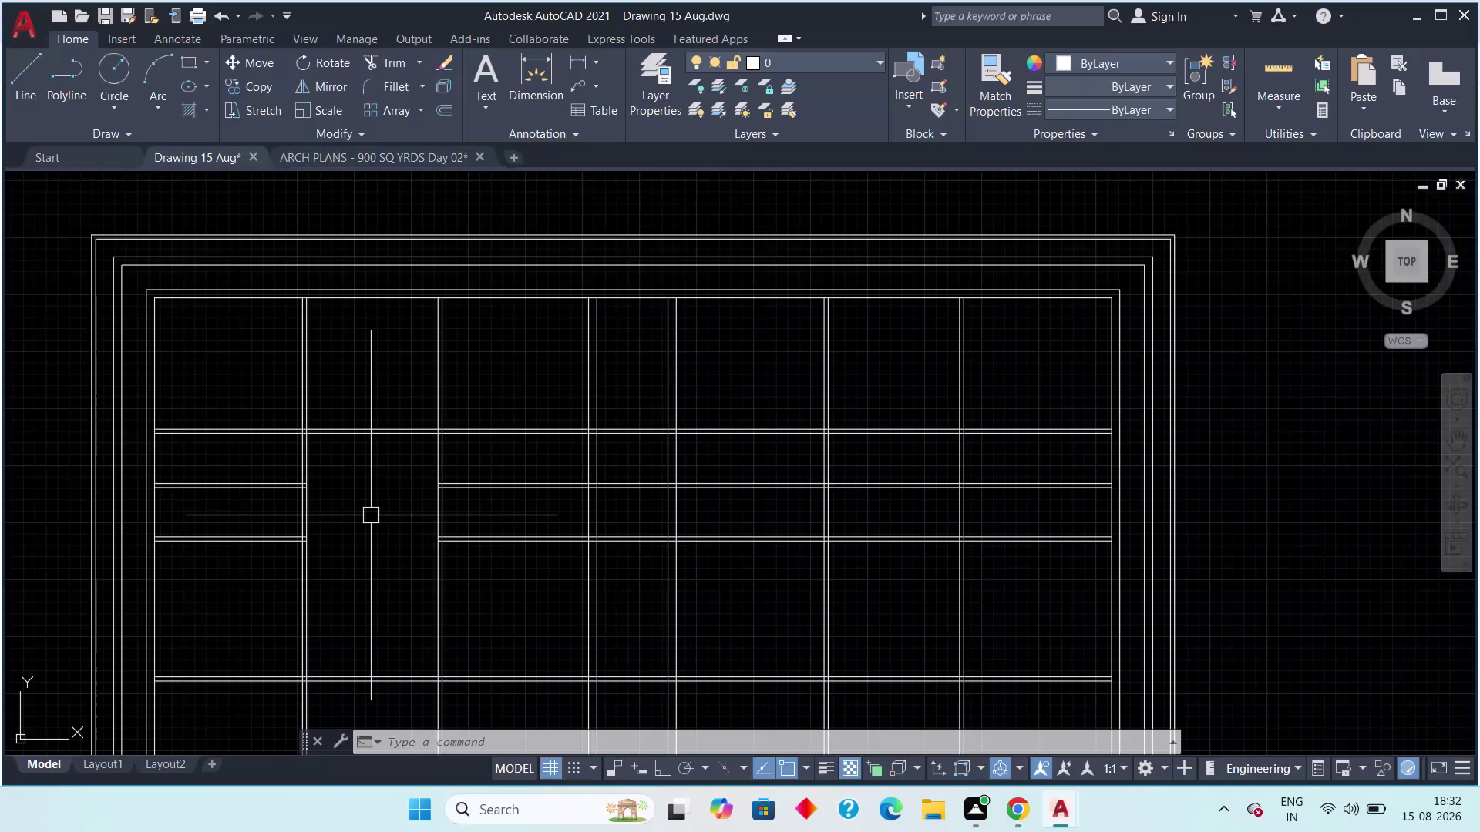
Pan around the grid plan to review the left rooms and upper walls.
middle_click(435, 434)
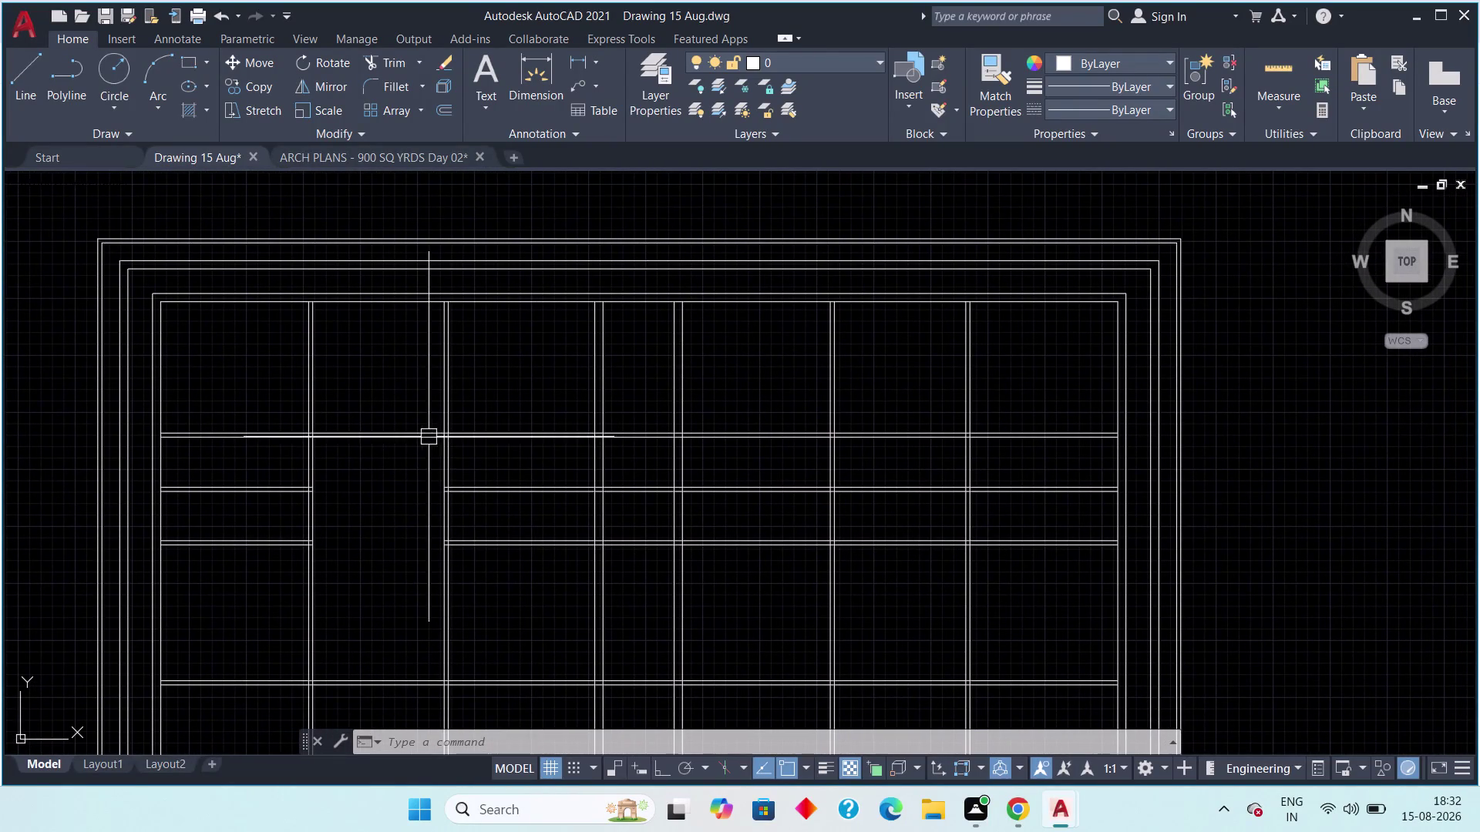
middle_drag(390, 455, 352, 465)
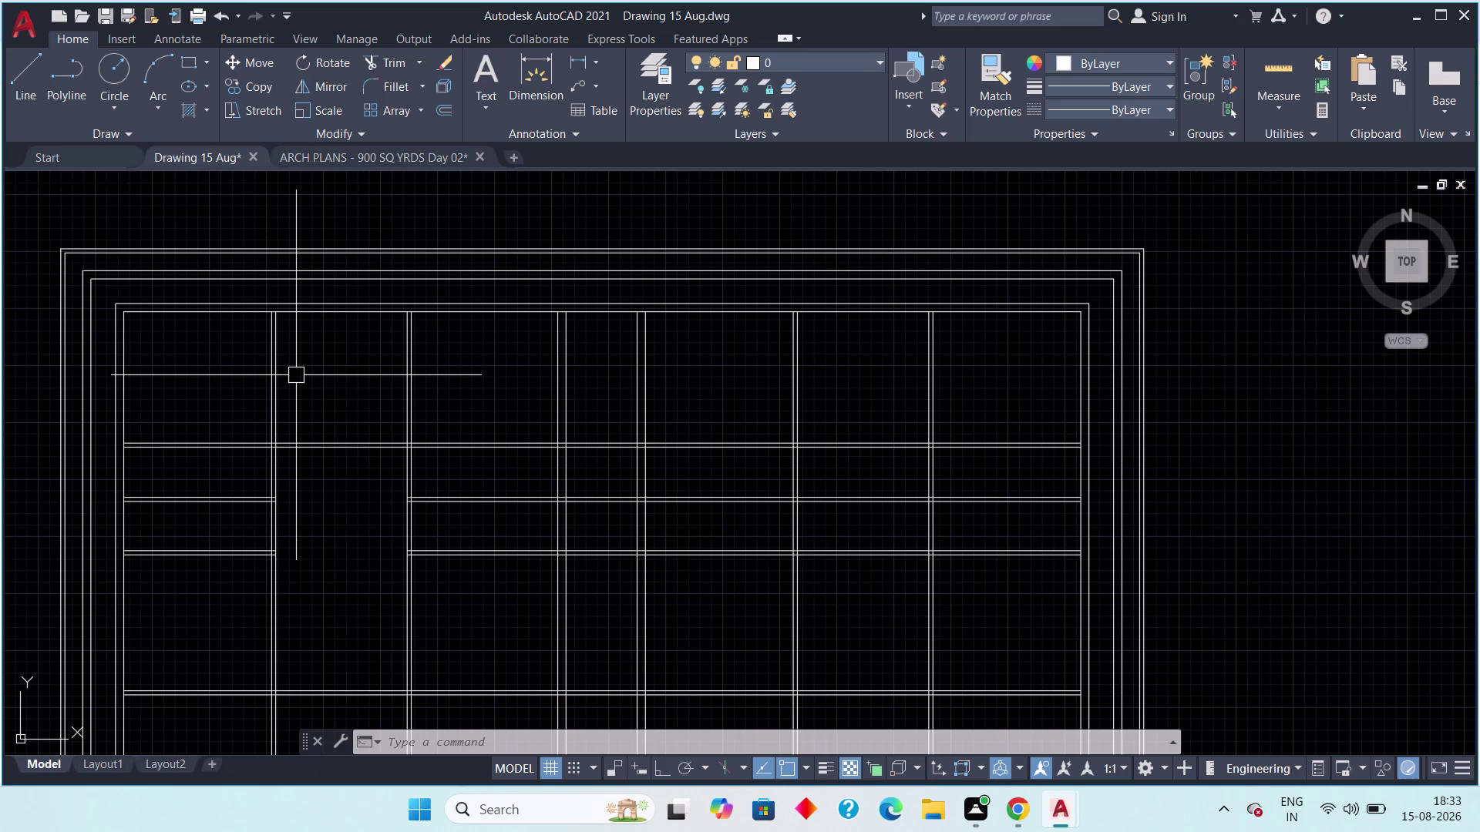
middle_drag(323, 409, 262, 427)
middle_drag(290, 445, 242, 430)
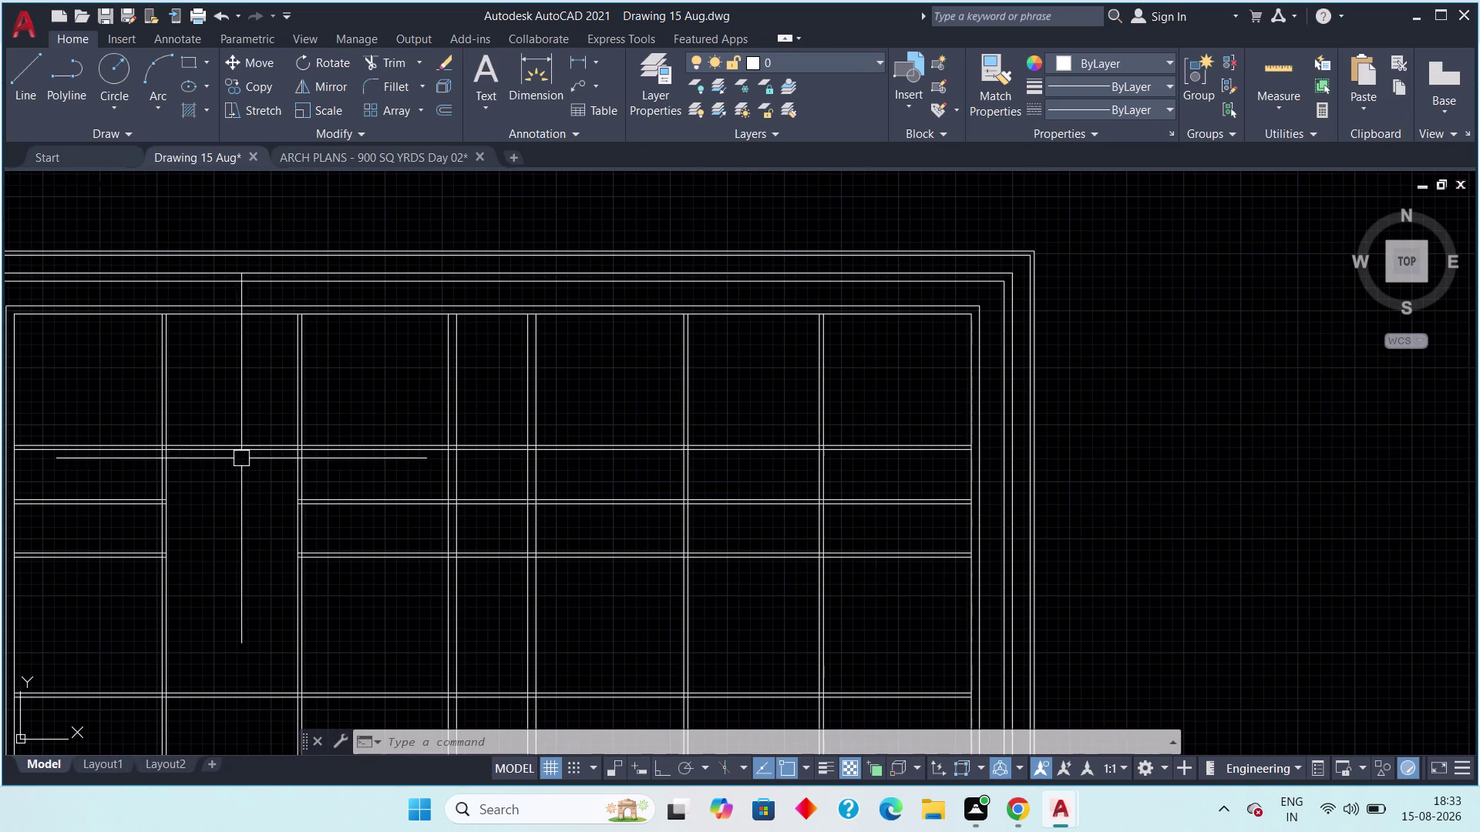
middle_drag(233, 458, 192, 501)
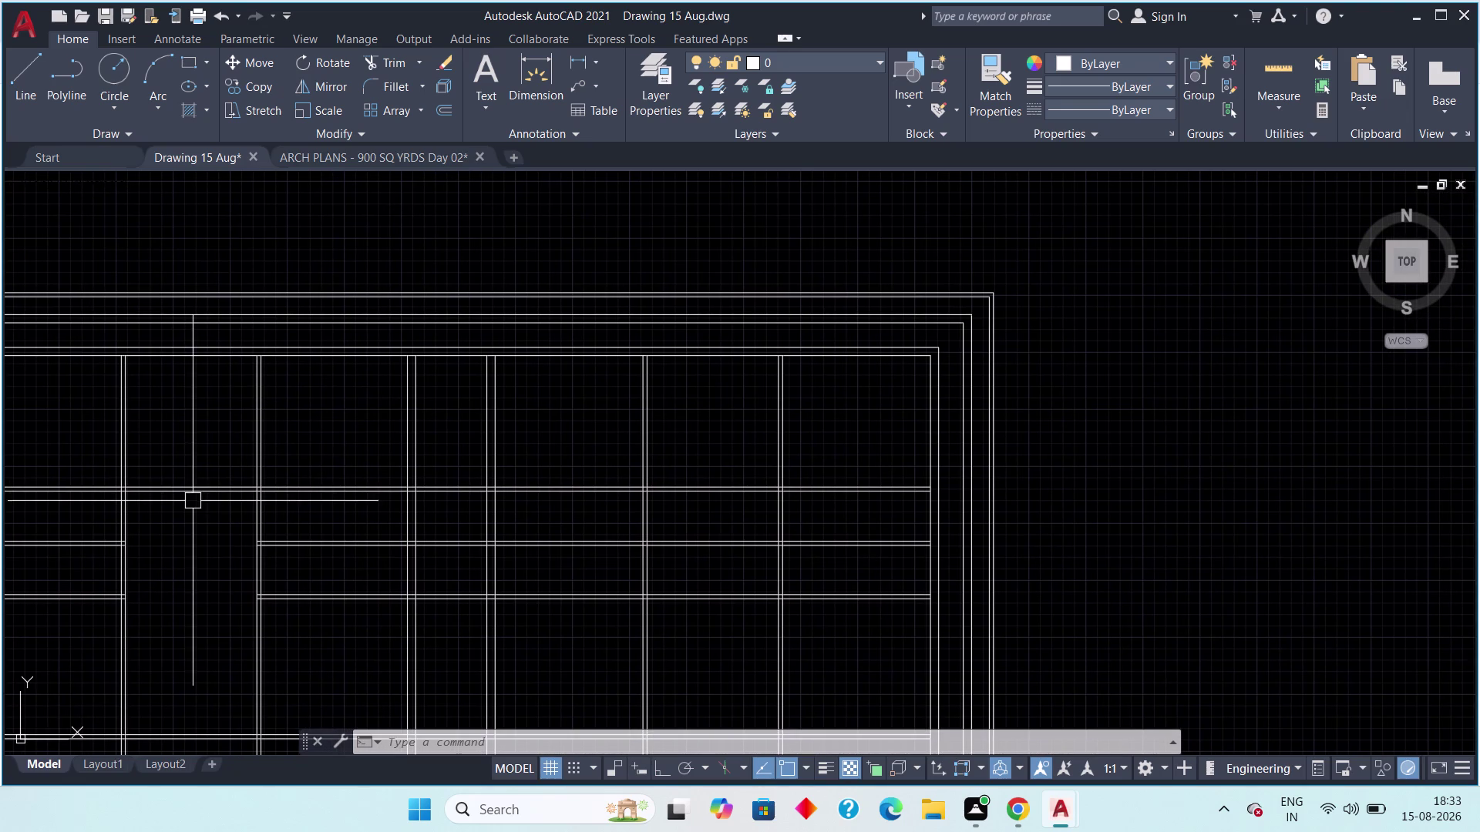
middle_drag(210, 500, 219, 519)
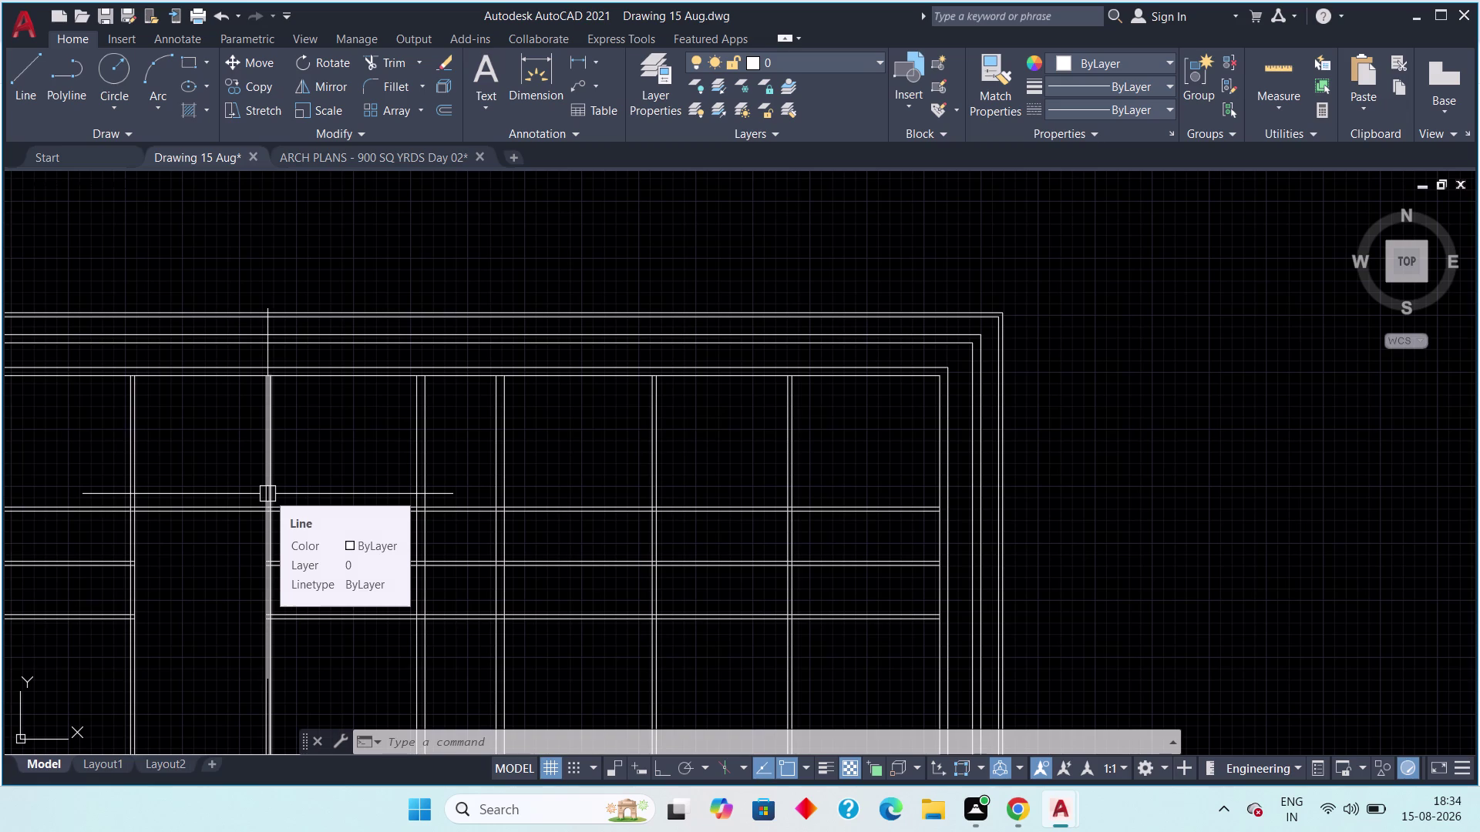
middle_drag(256, 440, 209, 439)
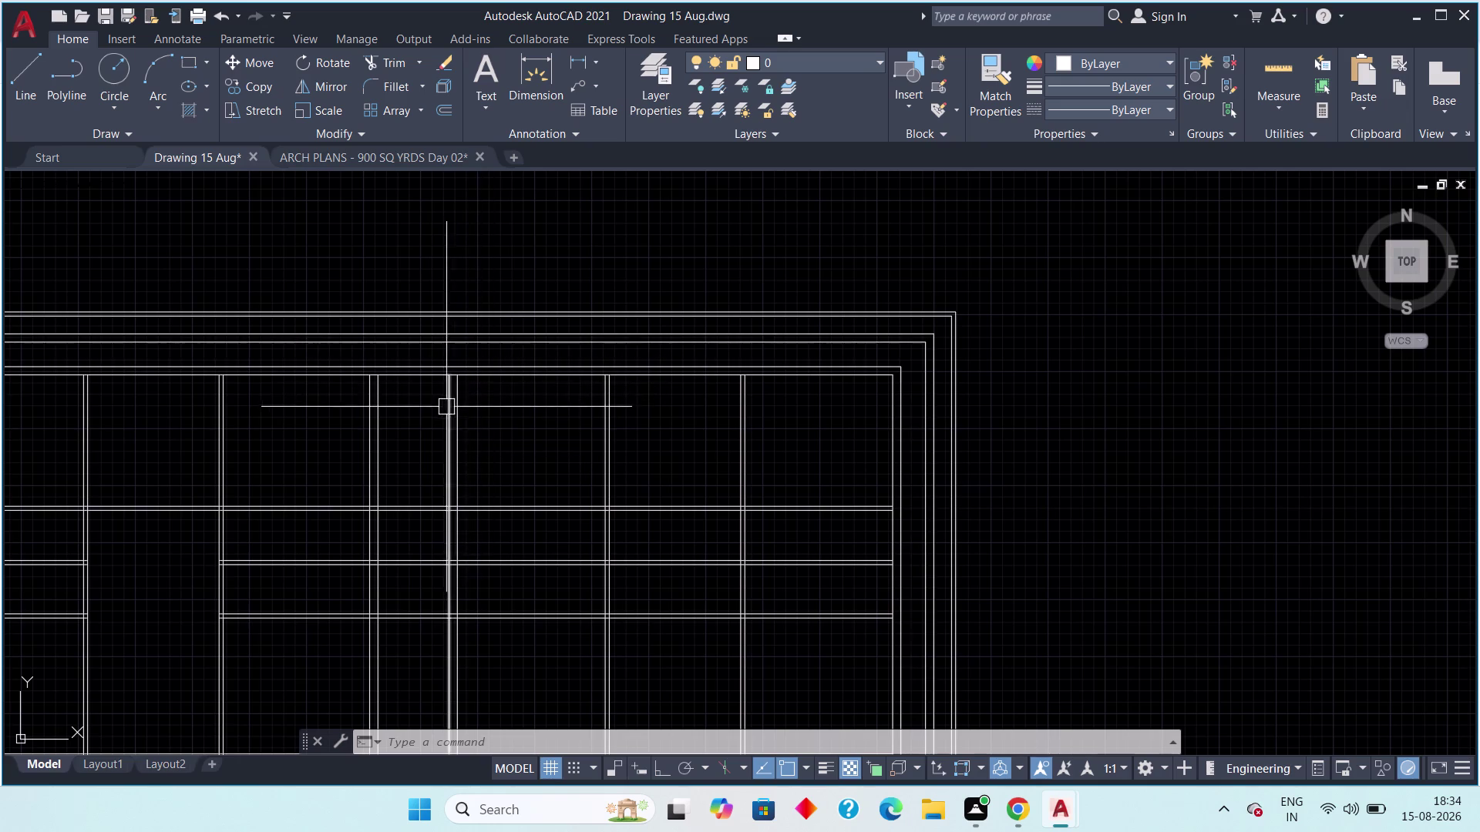
middle_drag(428, 415, 586, 439)
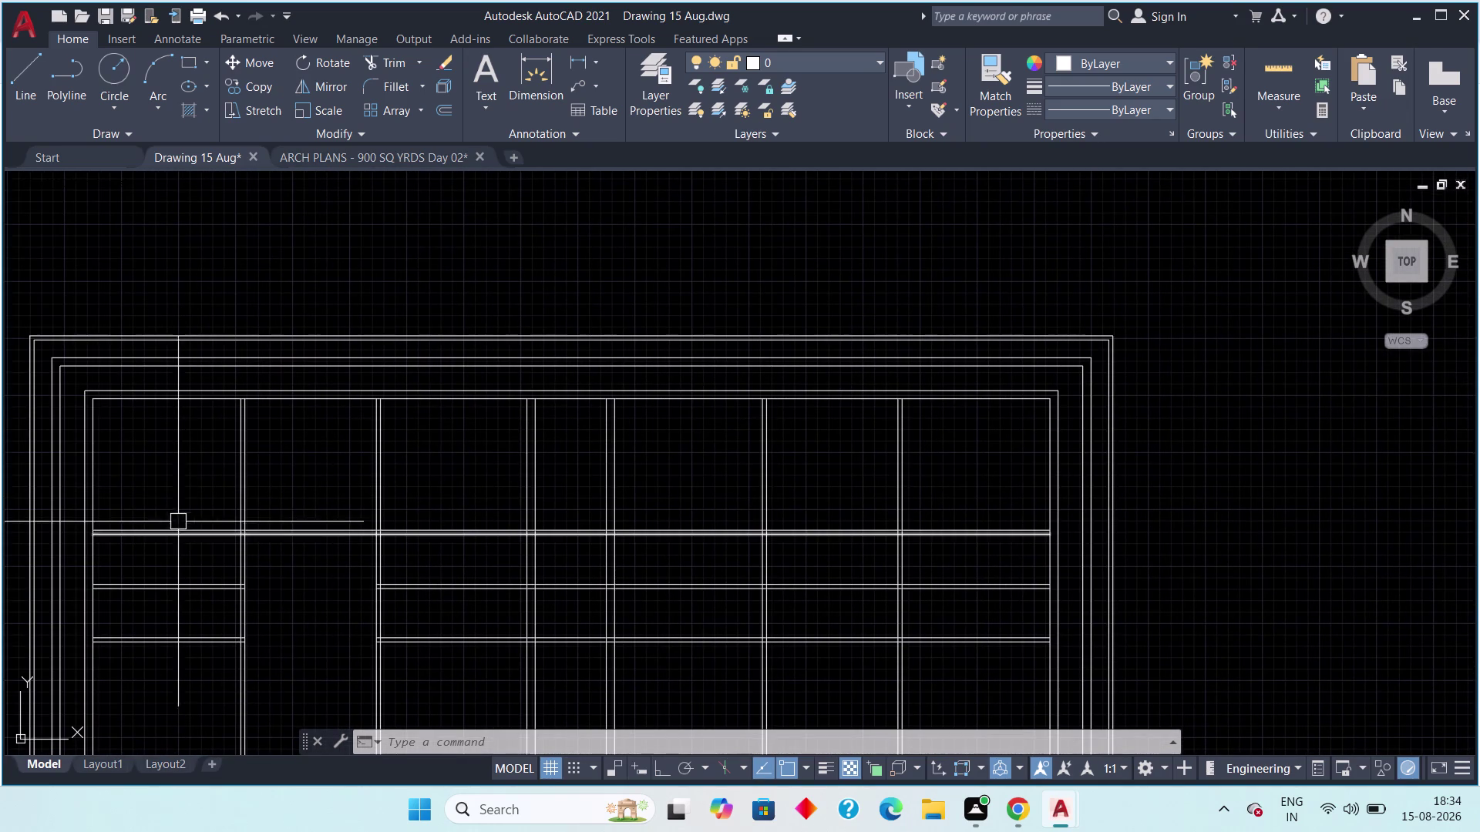
middle_click(189, 516)
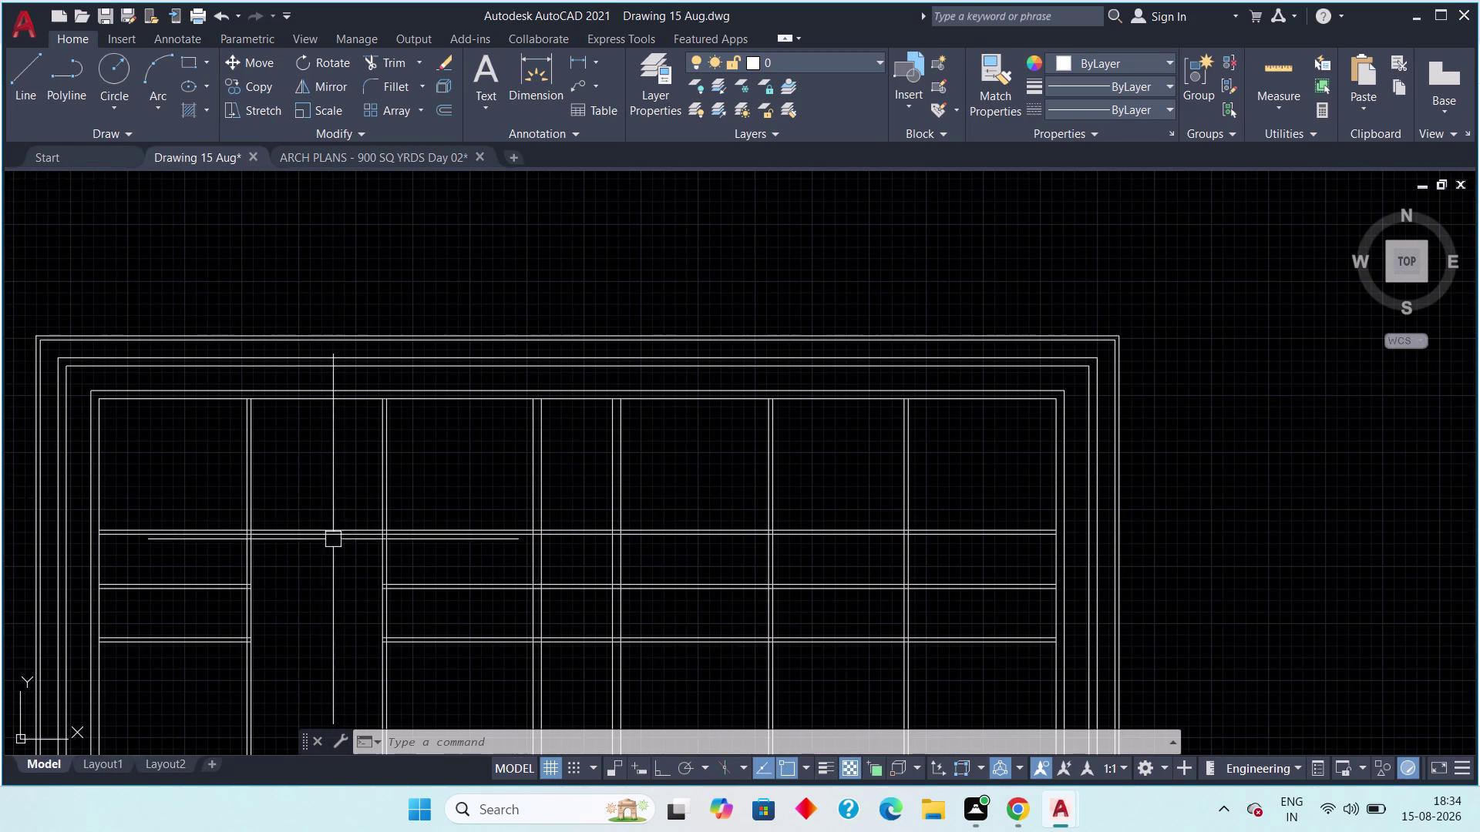
middle_drag(337, 504, 332, 449)
middle_drag(315, 549, 314, 547)
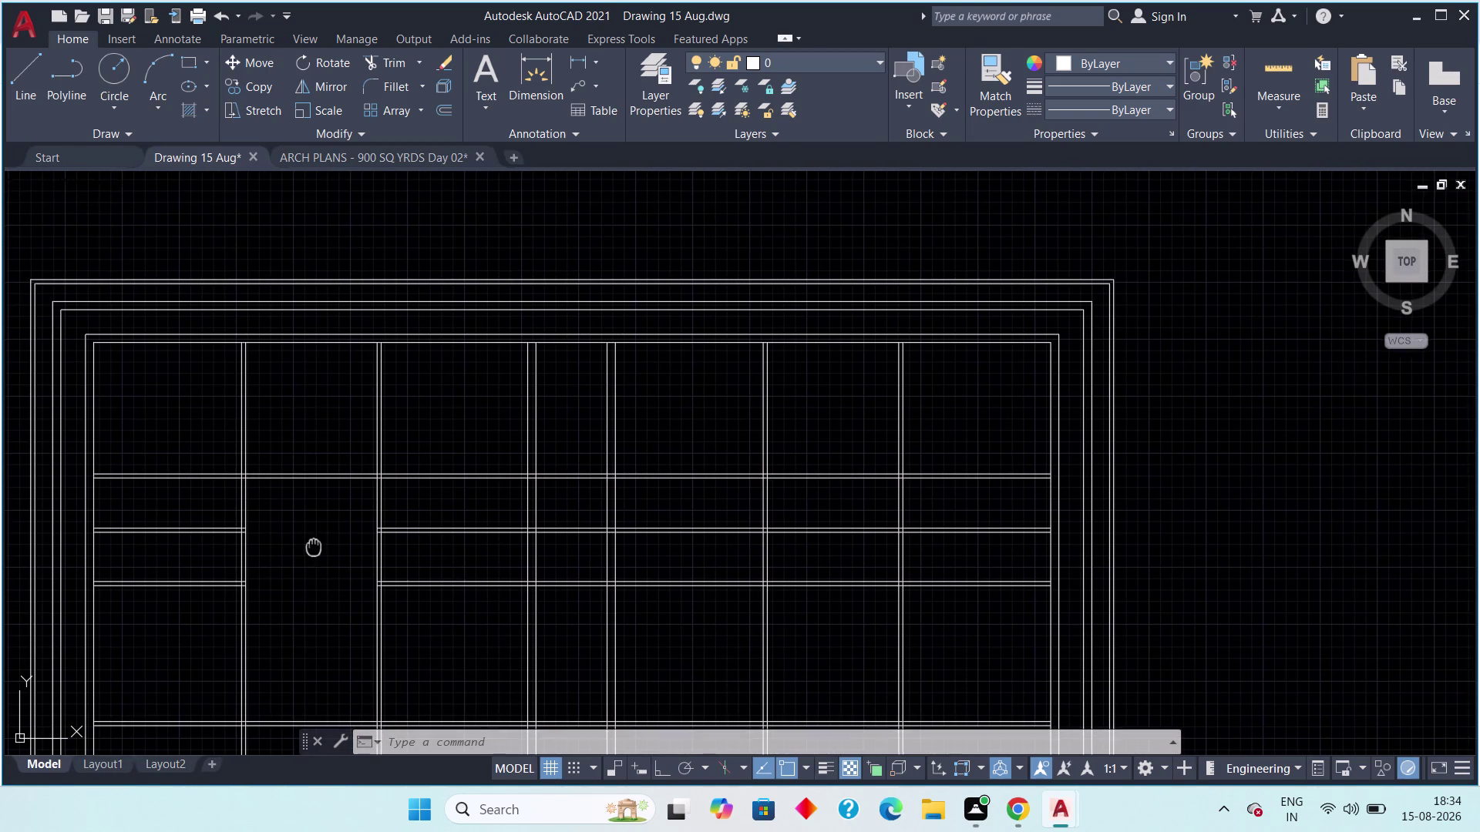
middle_drag(314, 548, 247, 534)
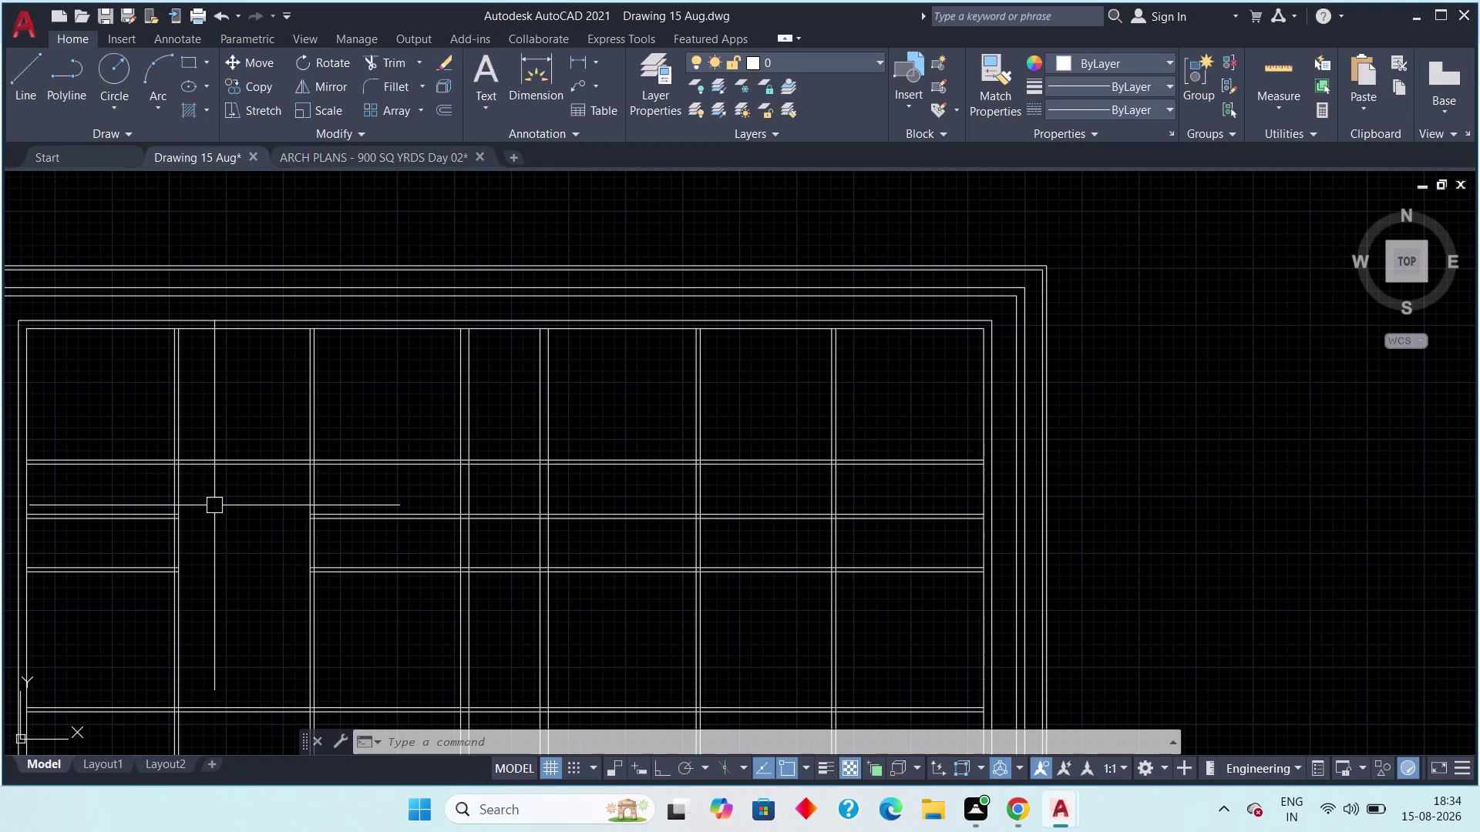
Review the lower and right-hand rooms, then switch to the ARCH PLANS - 900 SQ YRDS Day 02 drawing.
middle_drag(171, 404, 230, 473)
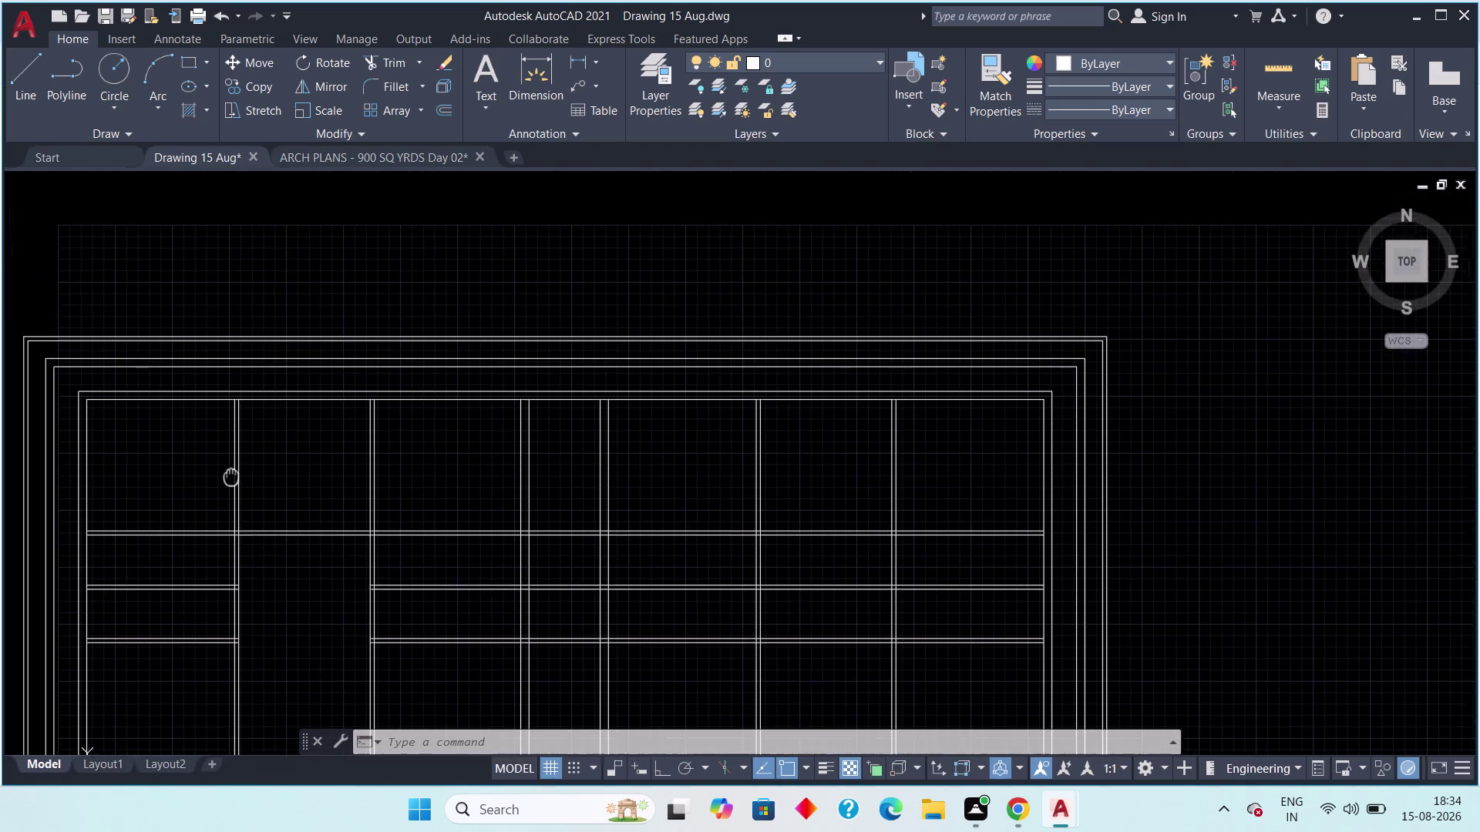
middle_drag(230, 473, 234, 483)
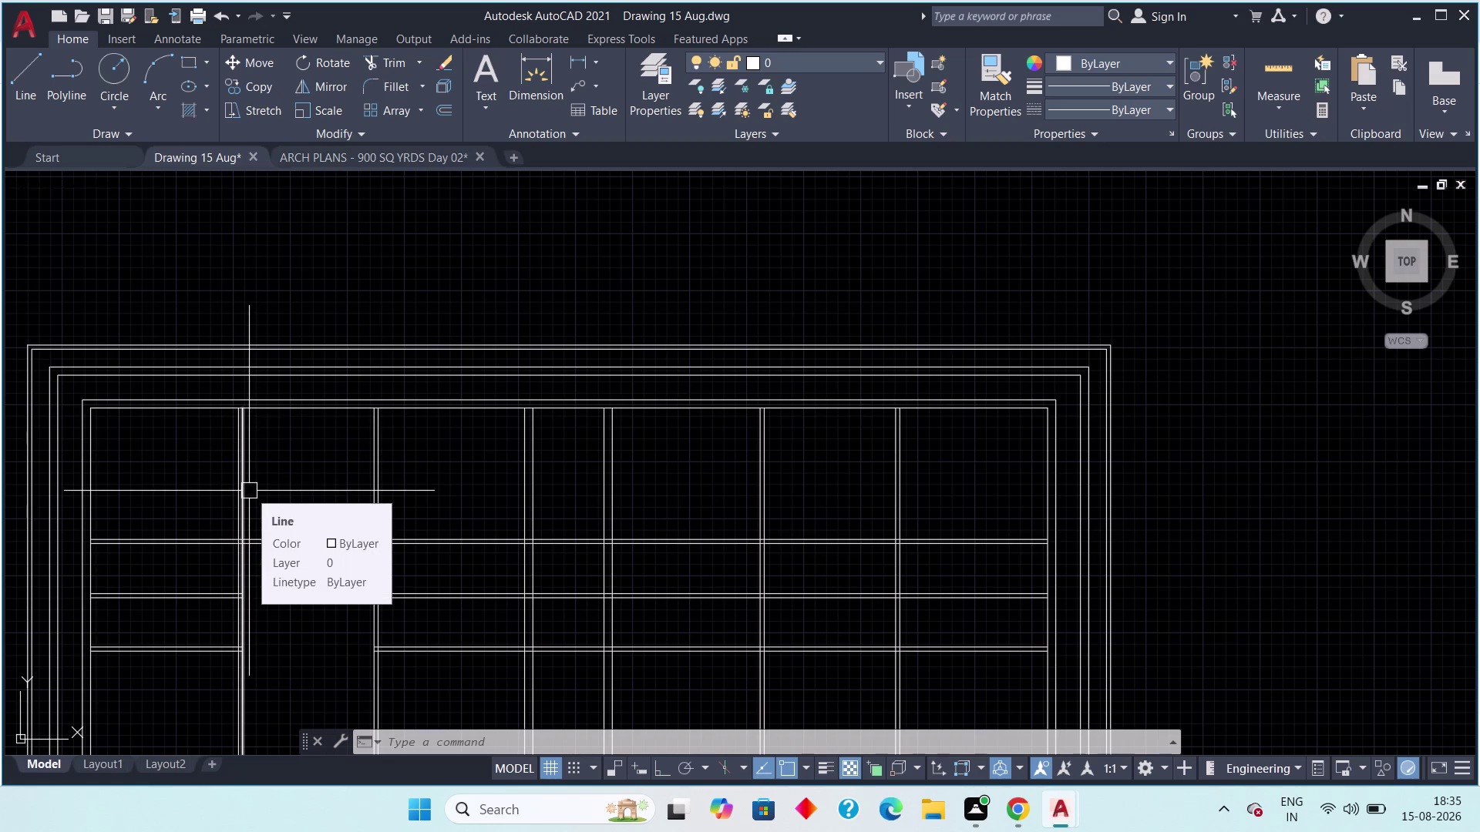
middle_drag(289, 499, 262, 375)
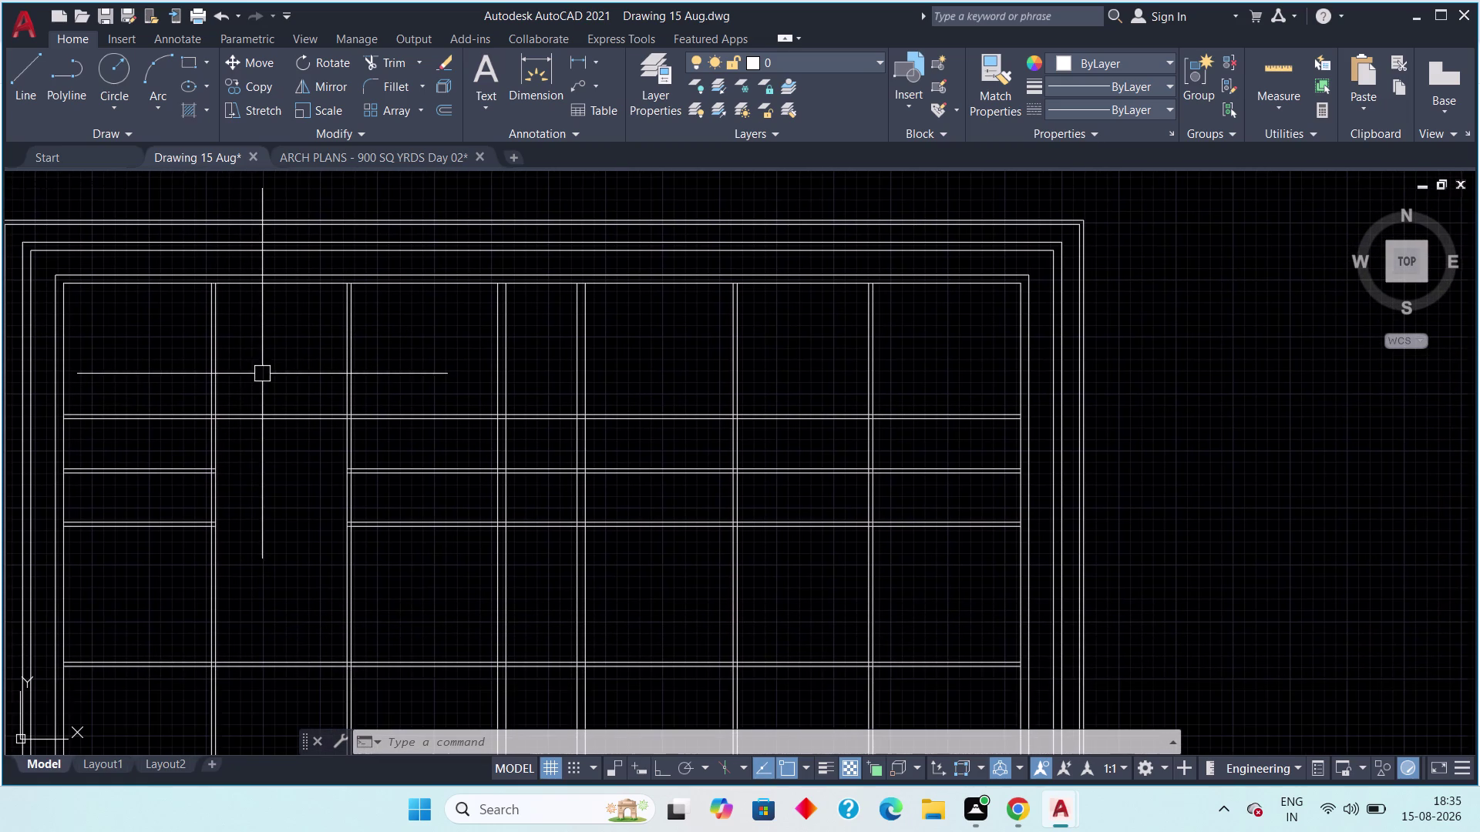
middle_drag(241, 619, 224, 515)
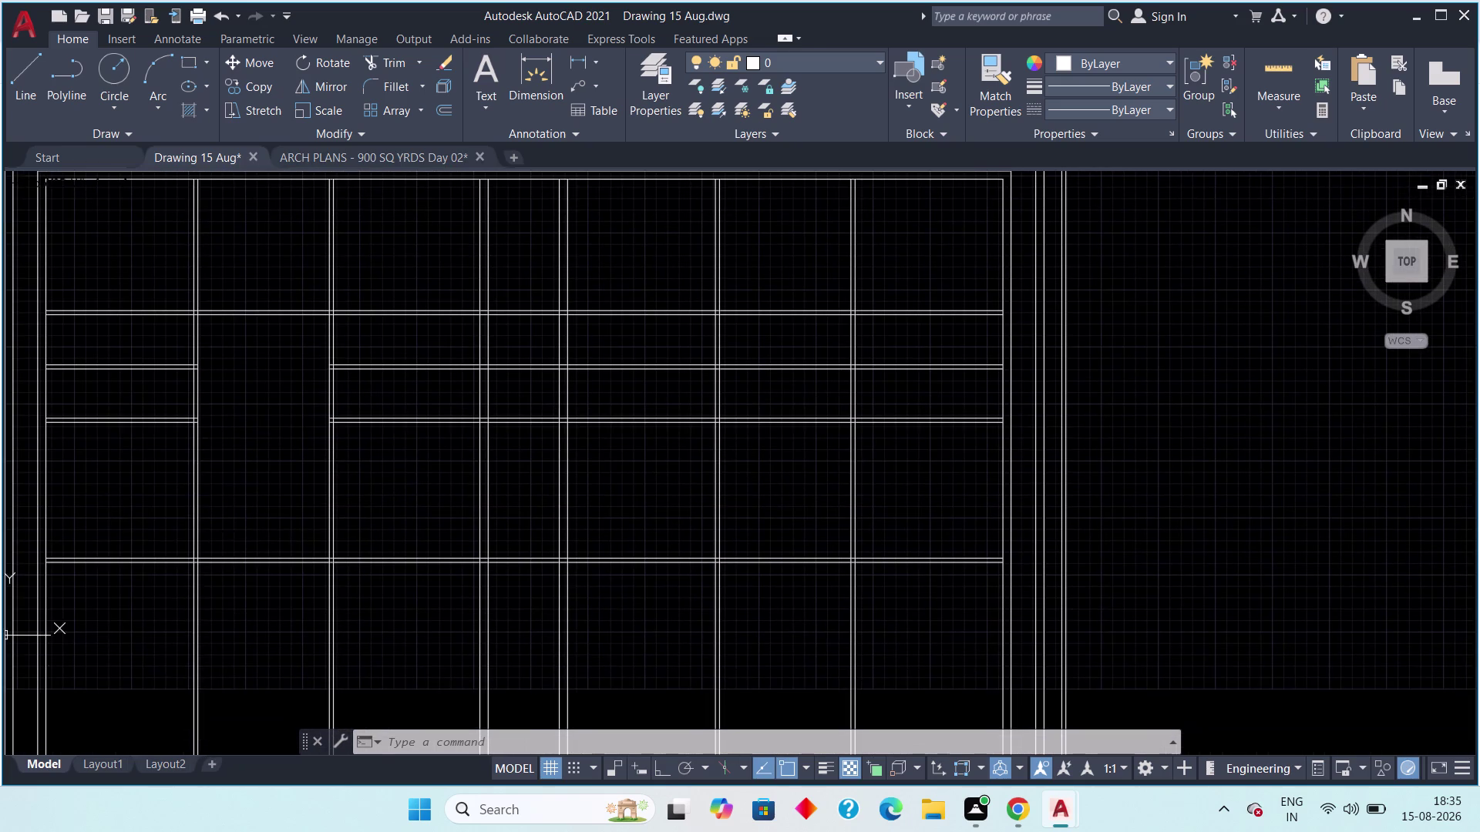
middle_drag(224, 515, 223, 515)
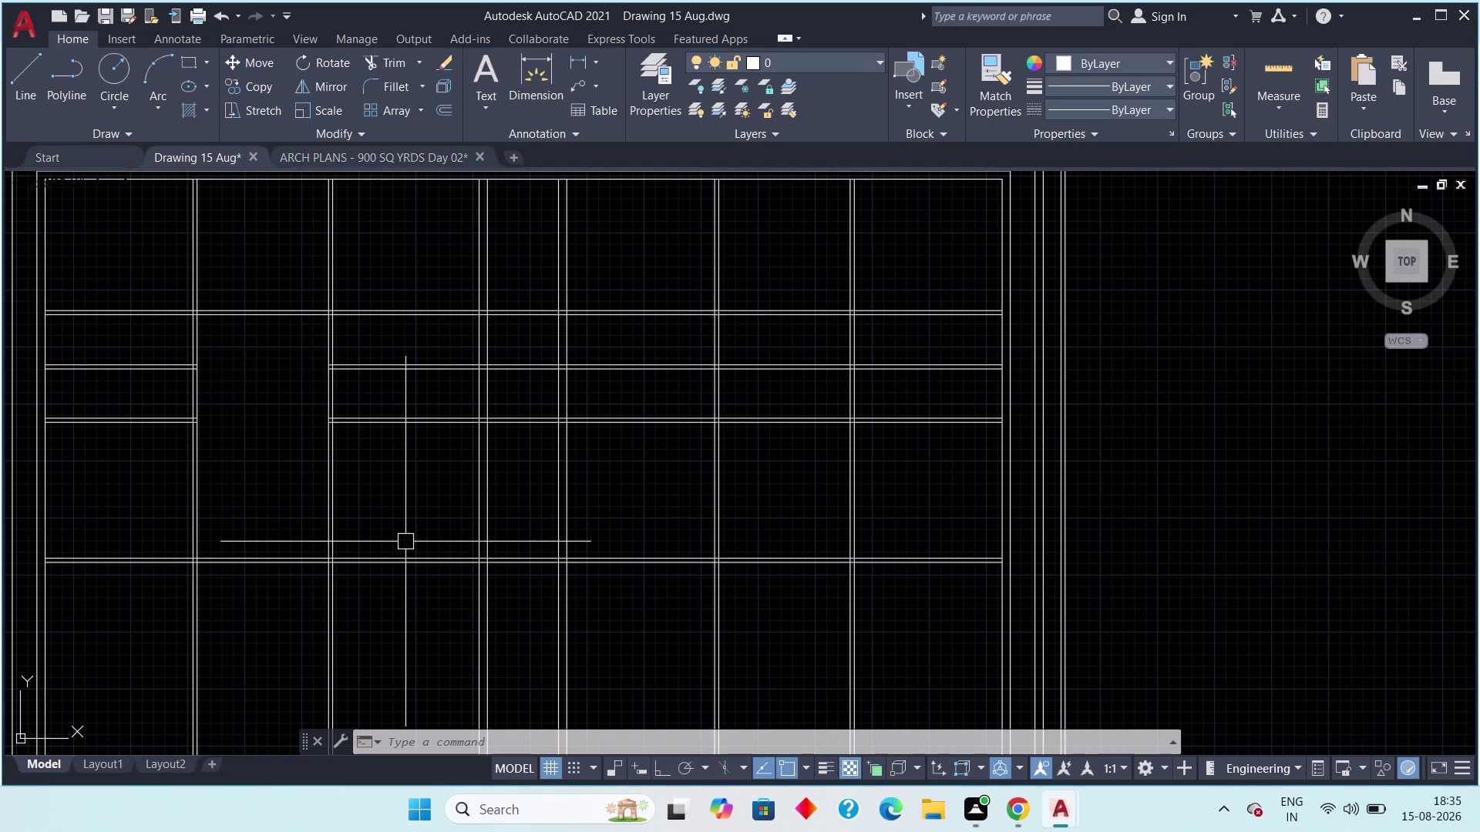
middle_drag(388, 515, 345, 547)
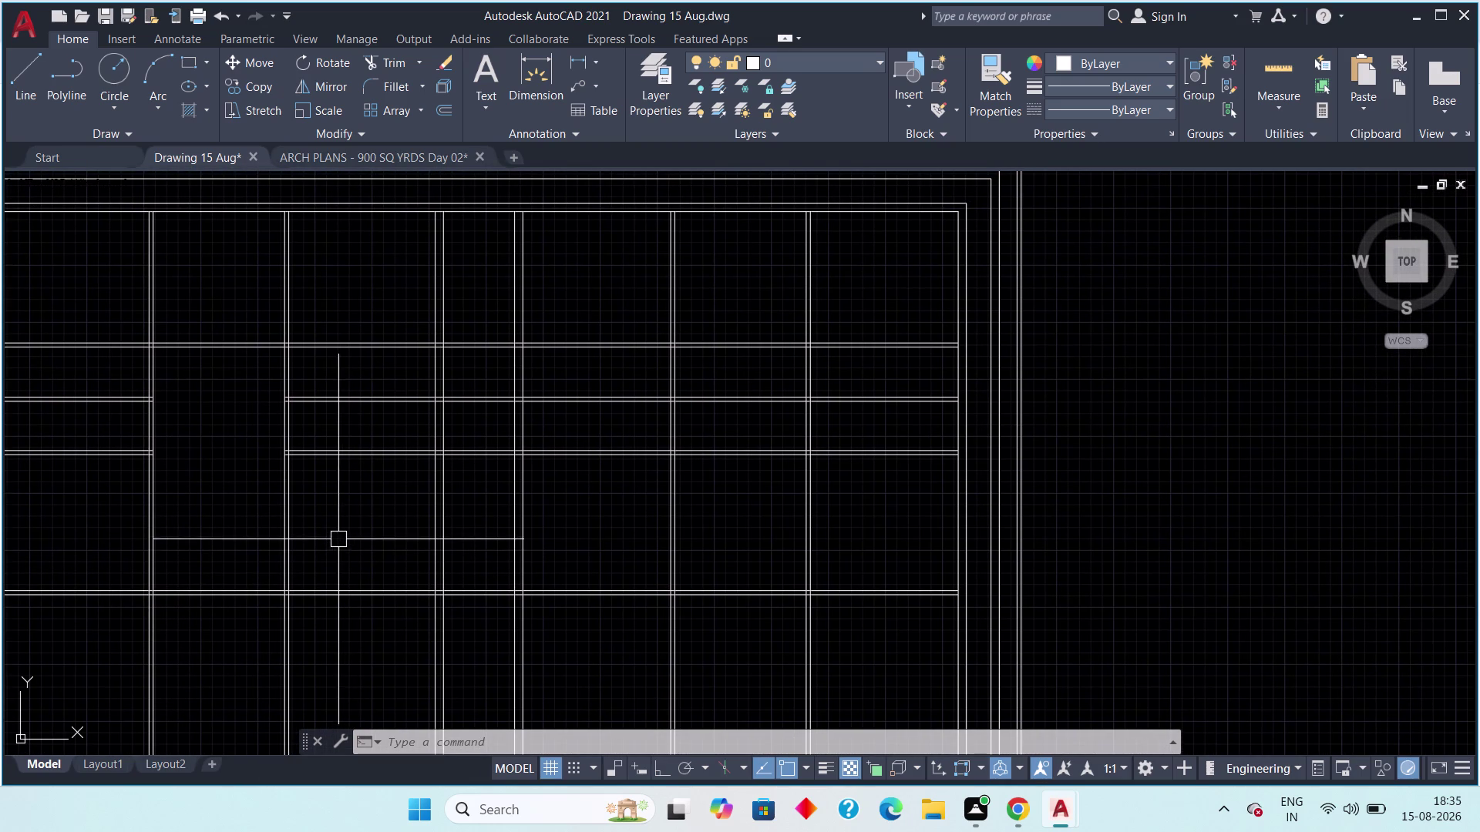
middle_drag(339, 540, 322, 568)
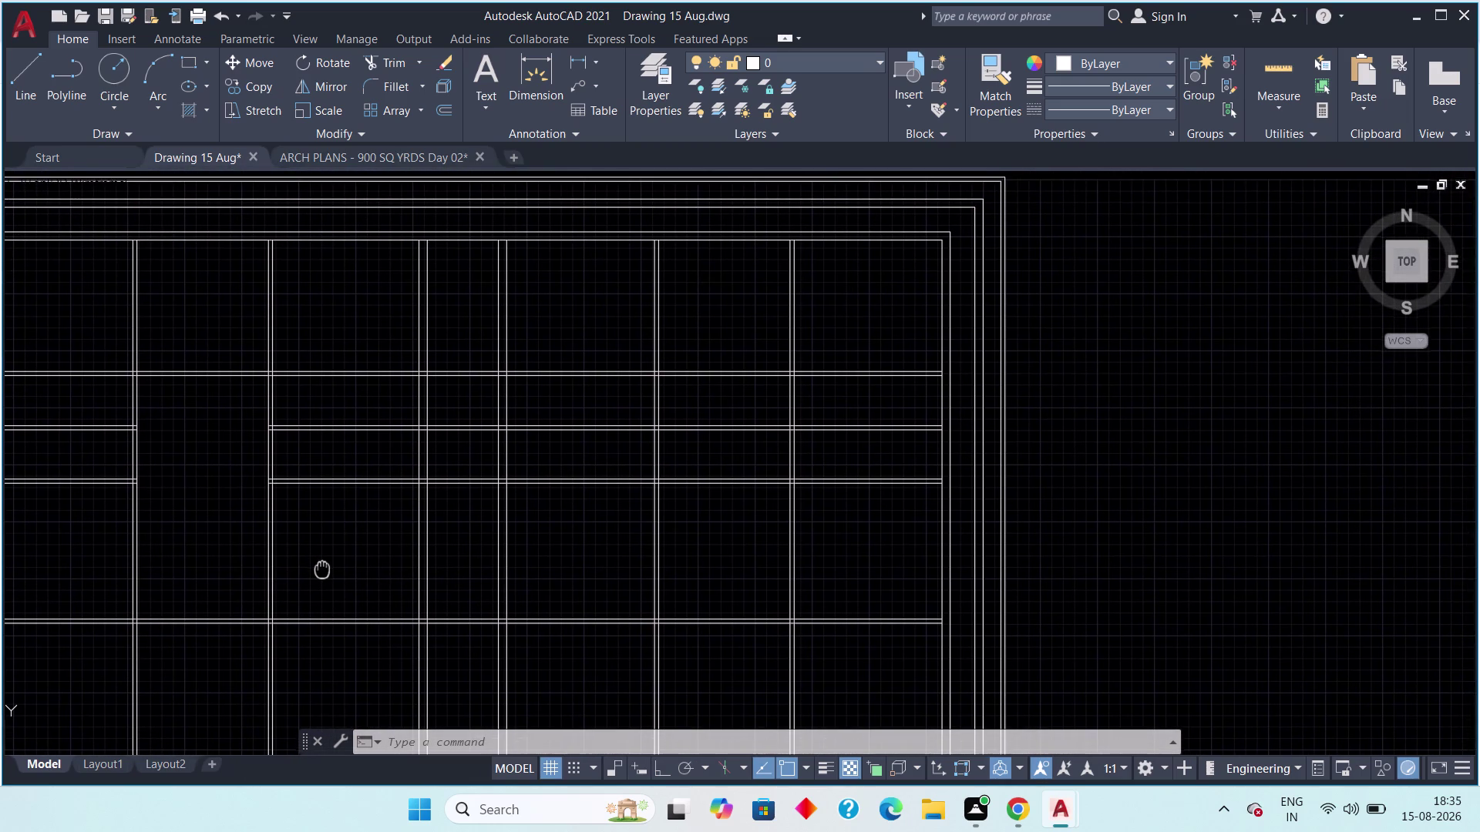
middle_drag(322, 569, 322, 572)
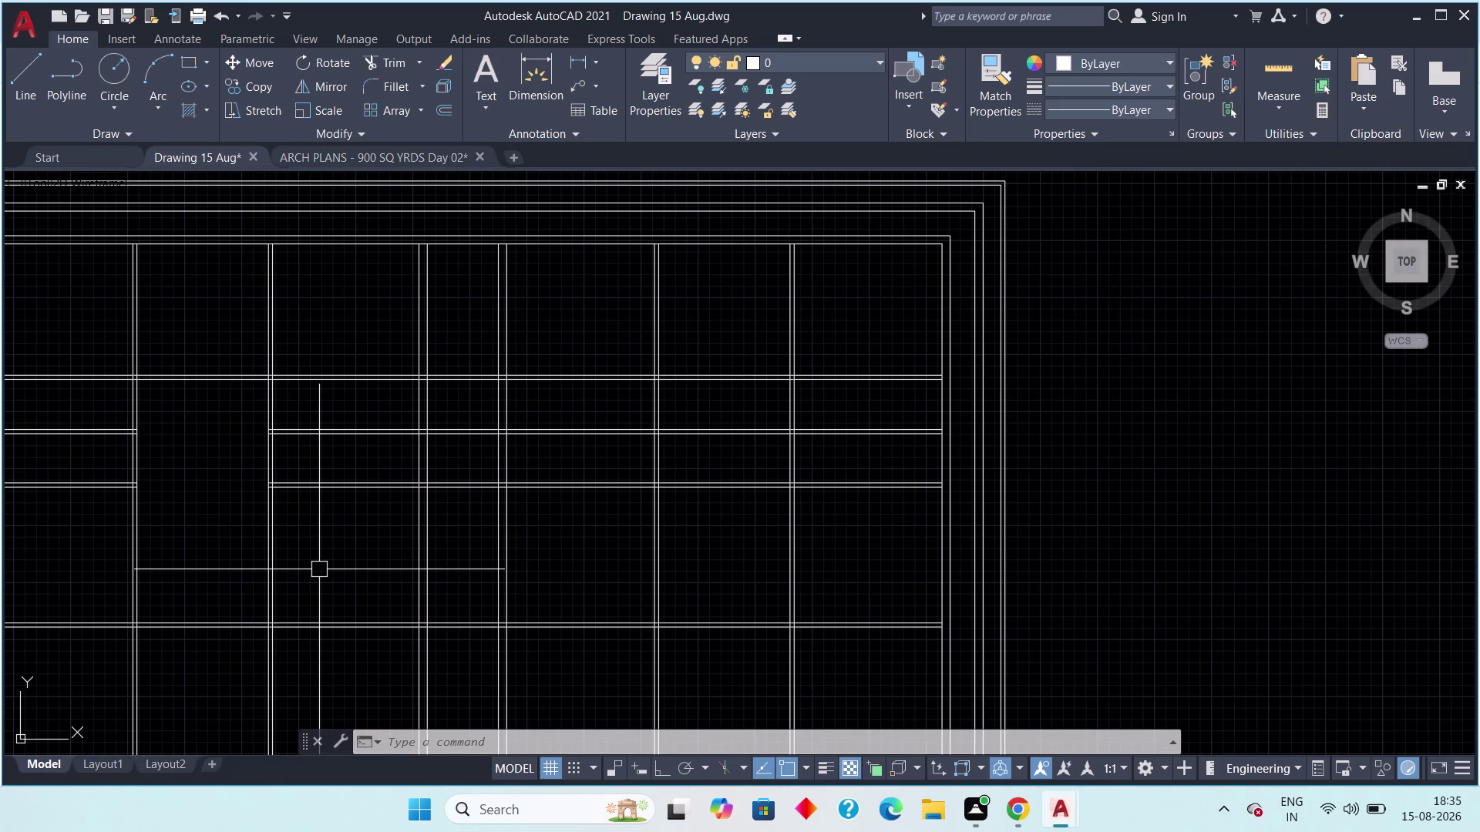
middle_drag(329, 562, 330, 558)
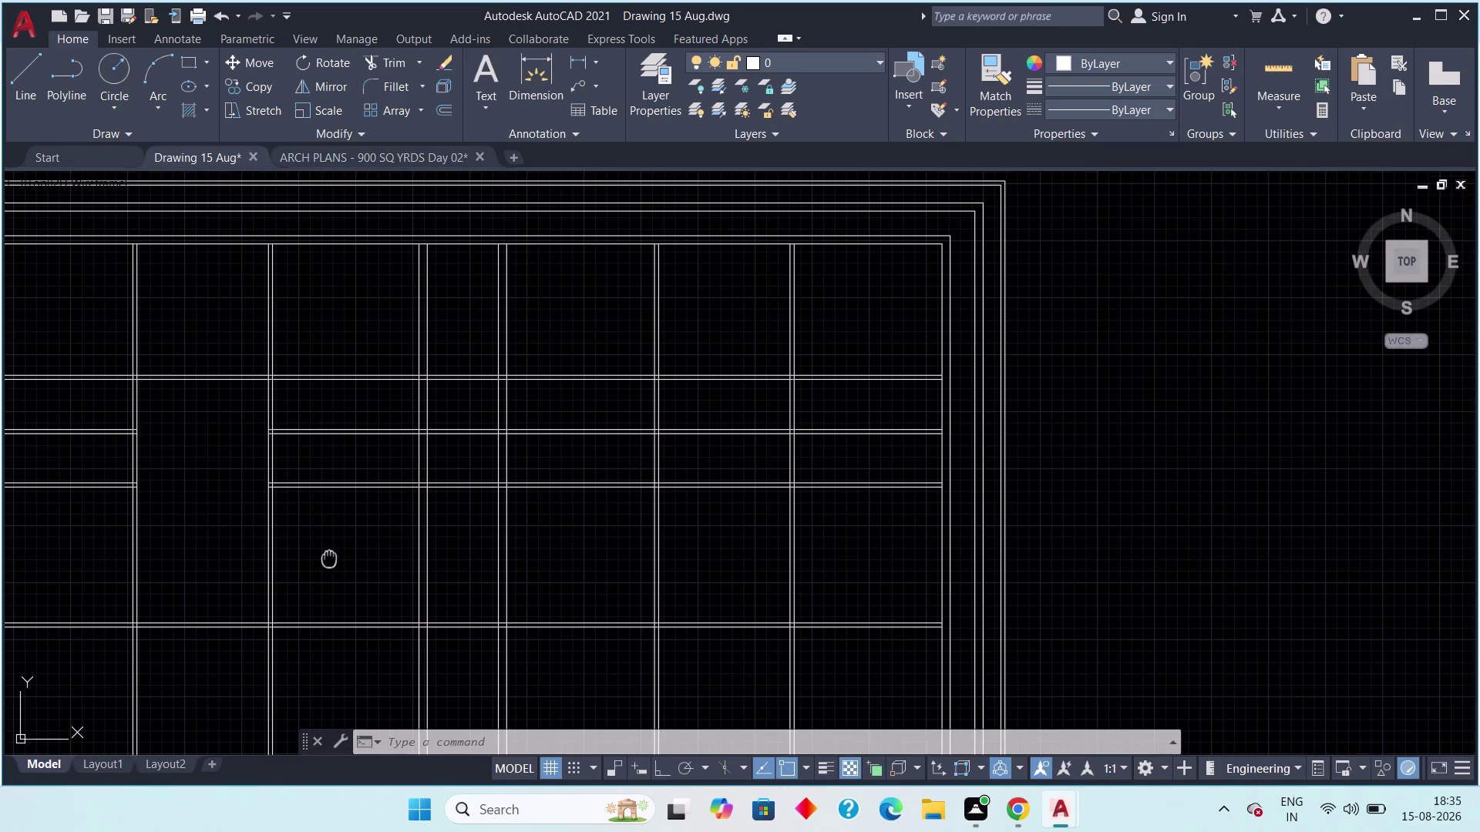
middle_drag(329, 558, 323, 594)
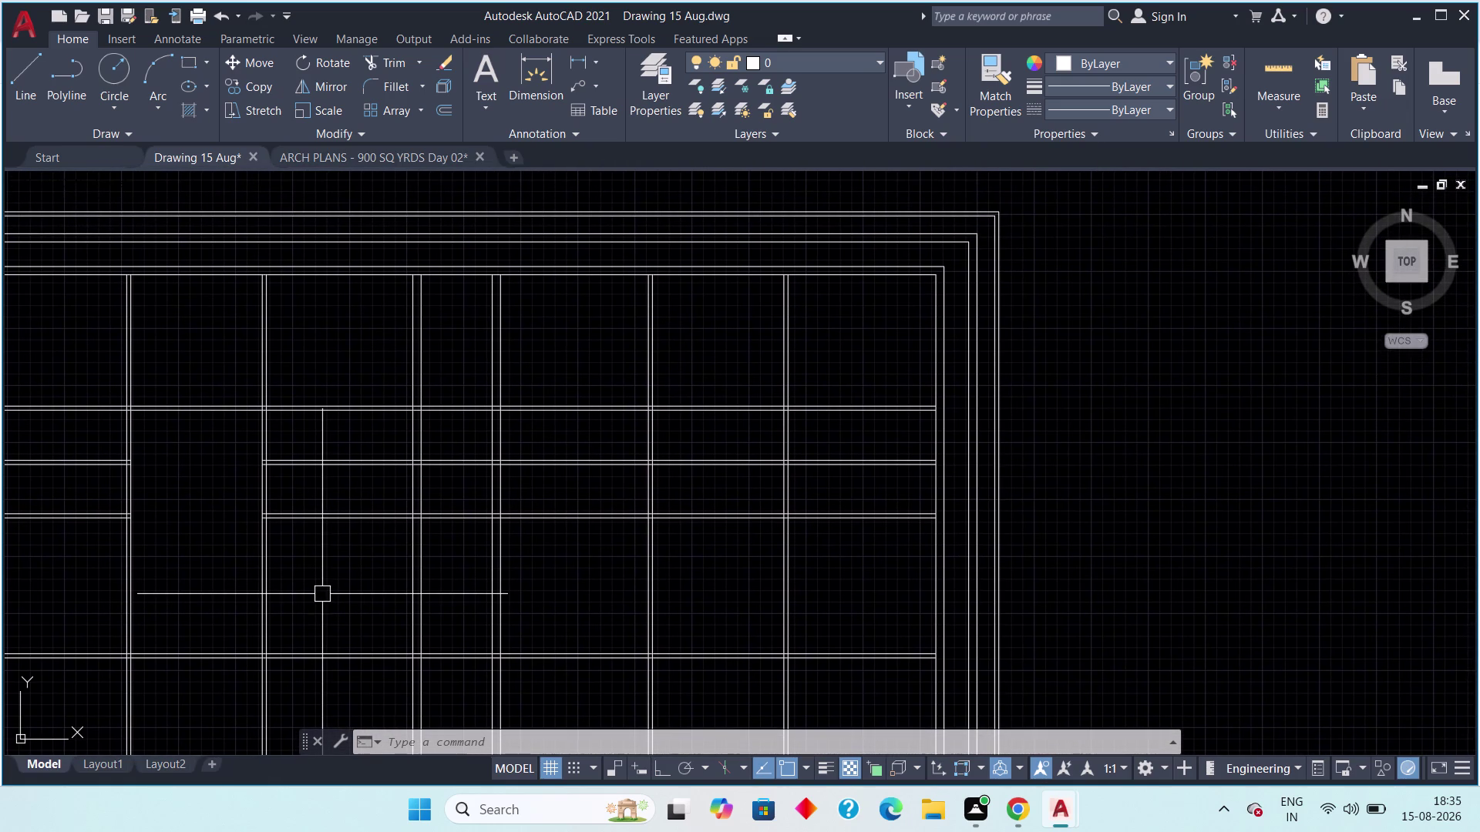
middle_drag(296, 548, 287, 585)
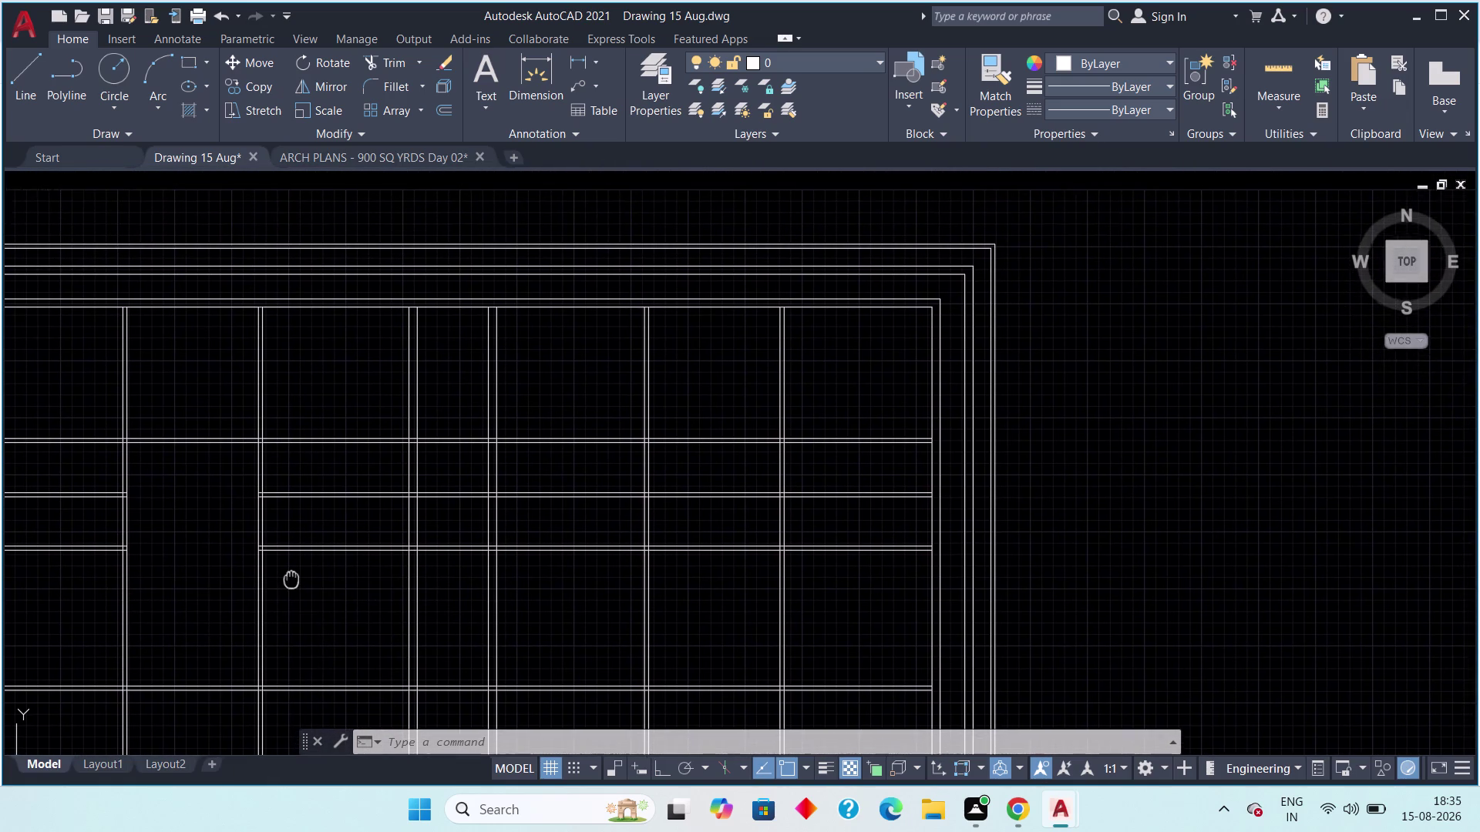
middle_drag(286, 586, 246, 603)
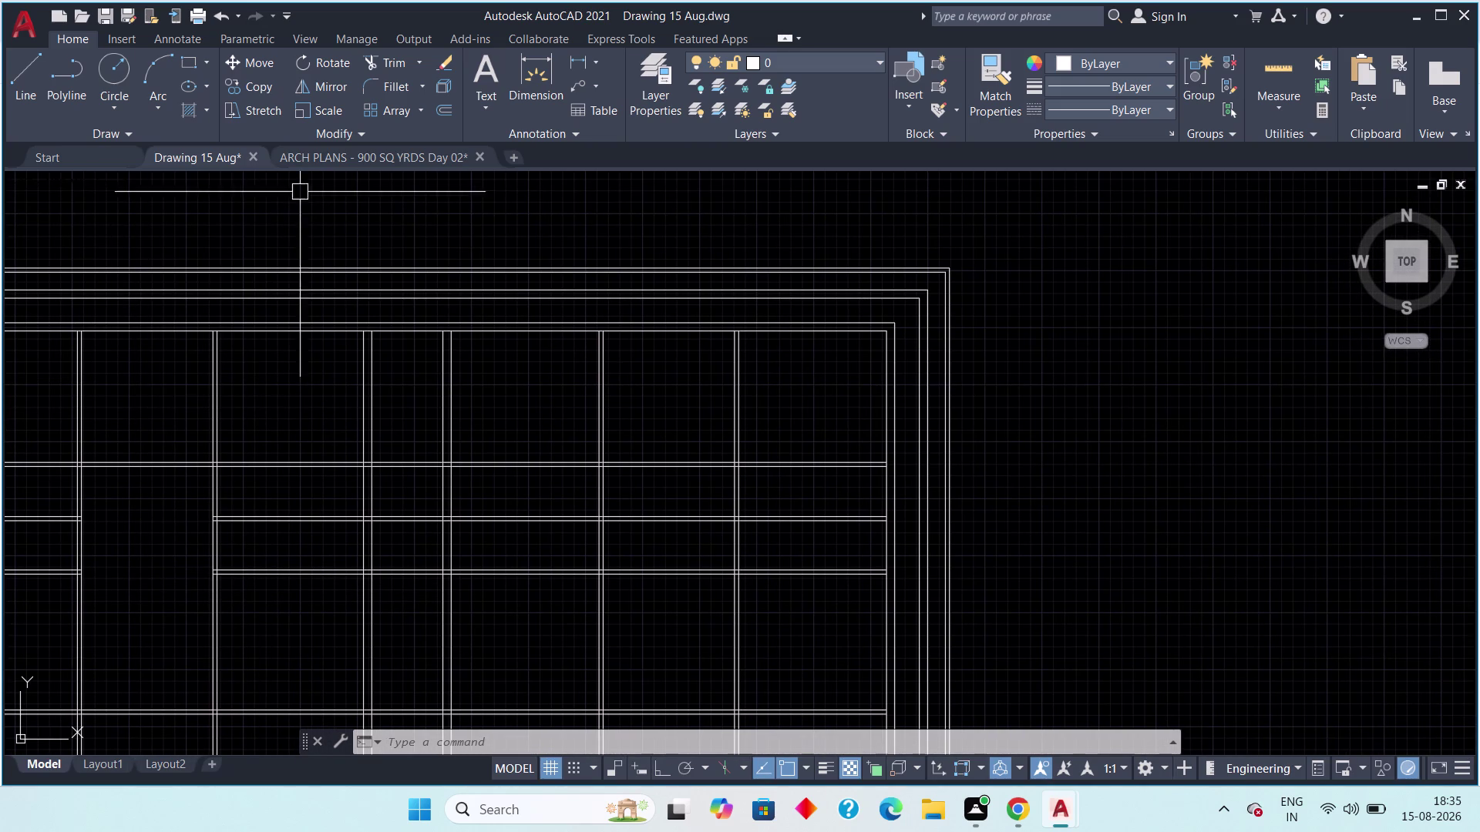
click(315, 159)
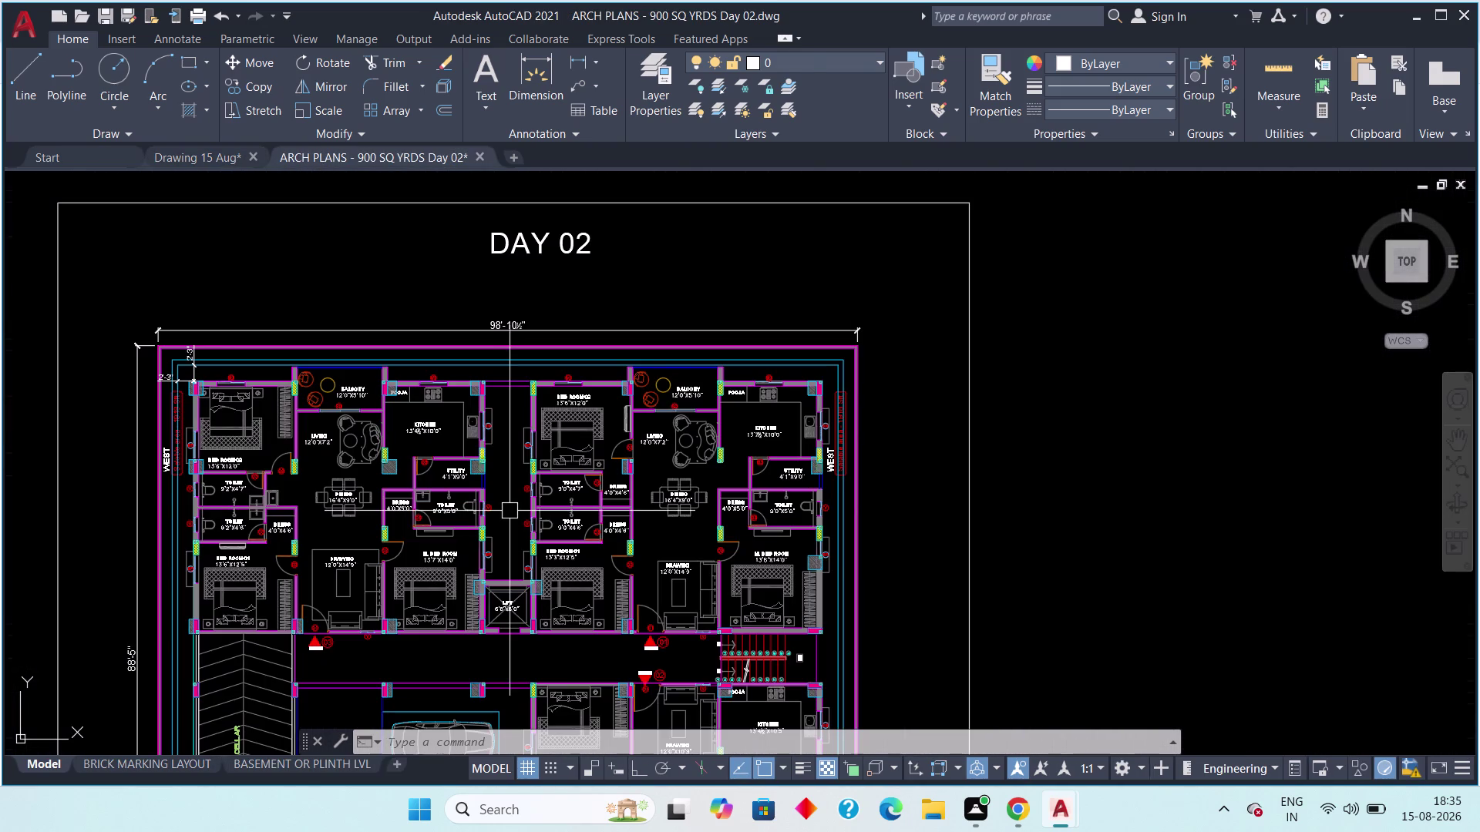
Zoom across the Day 02 reference plan's rooms, then switch back to Drawing 15 Aug.
scroll(up, 3)
middle_drag(412, 520, 415, 551)
scroll(down, 3)
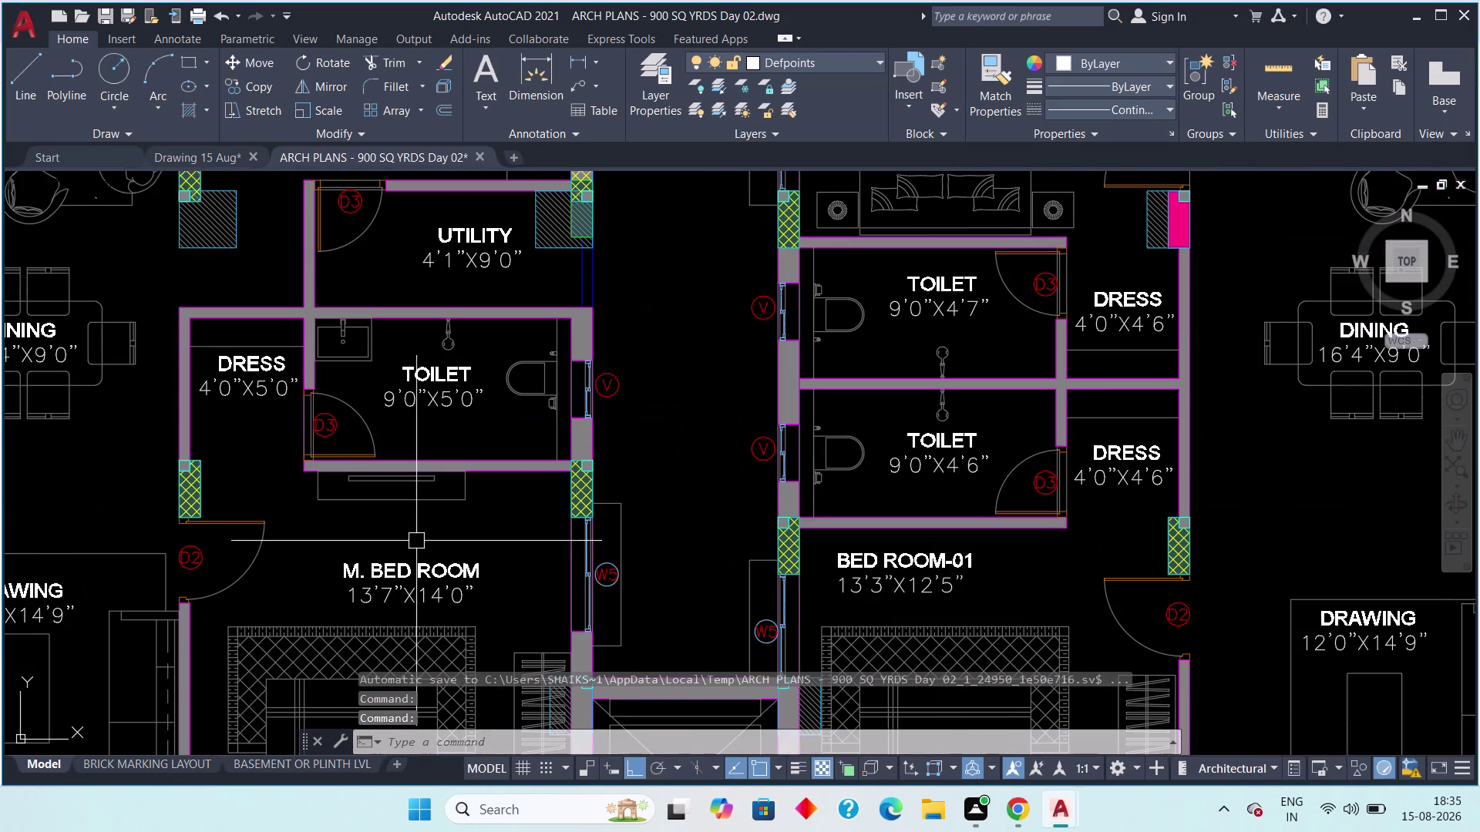
scroll(down, 3)
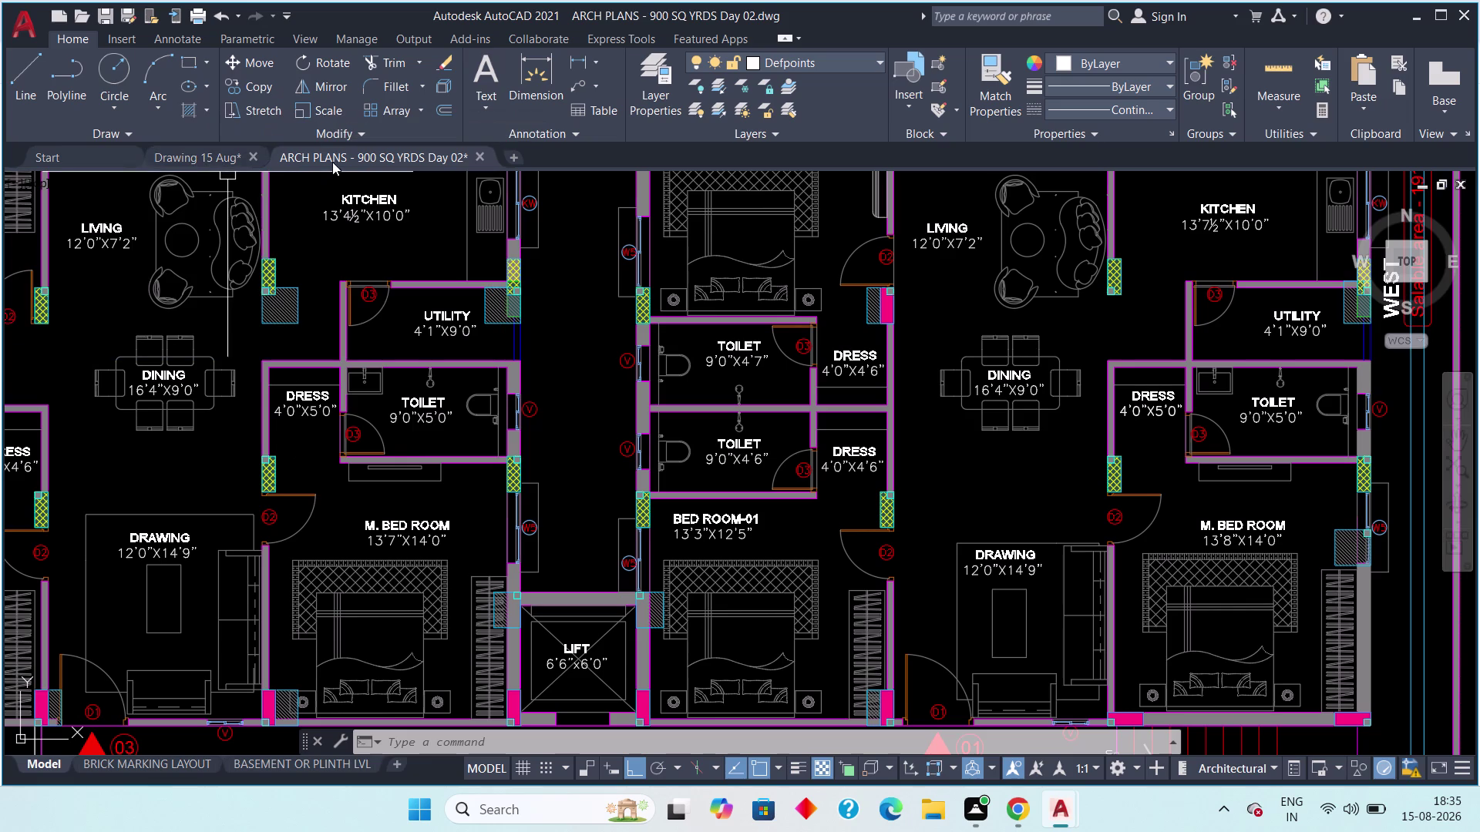
click(204, 153)
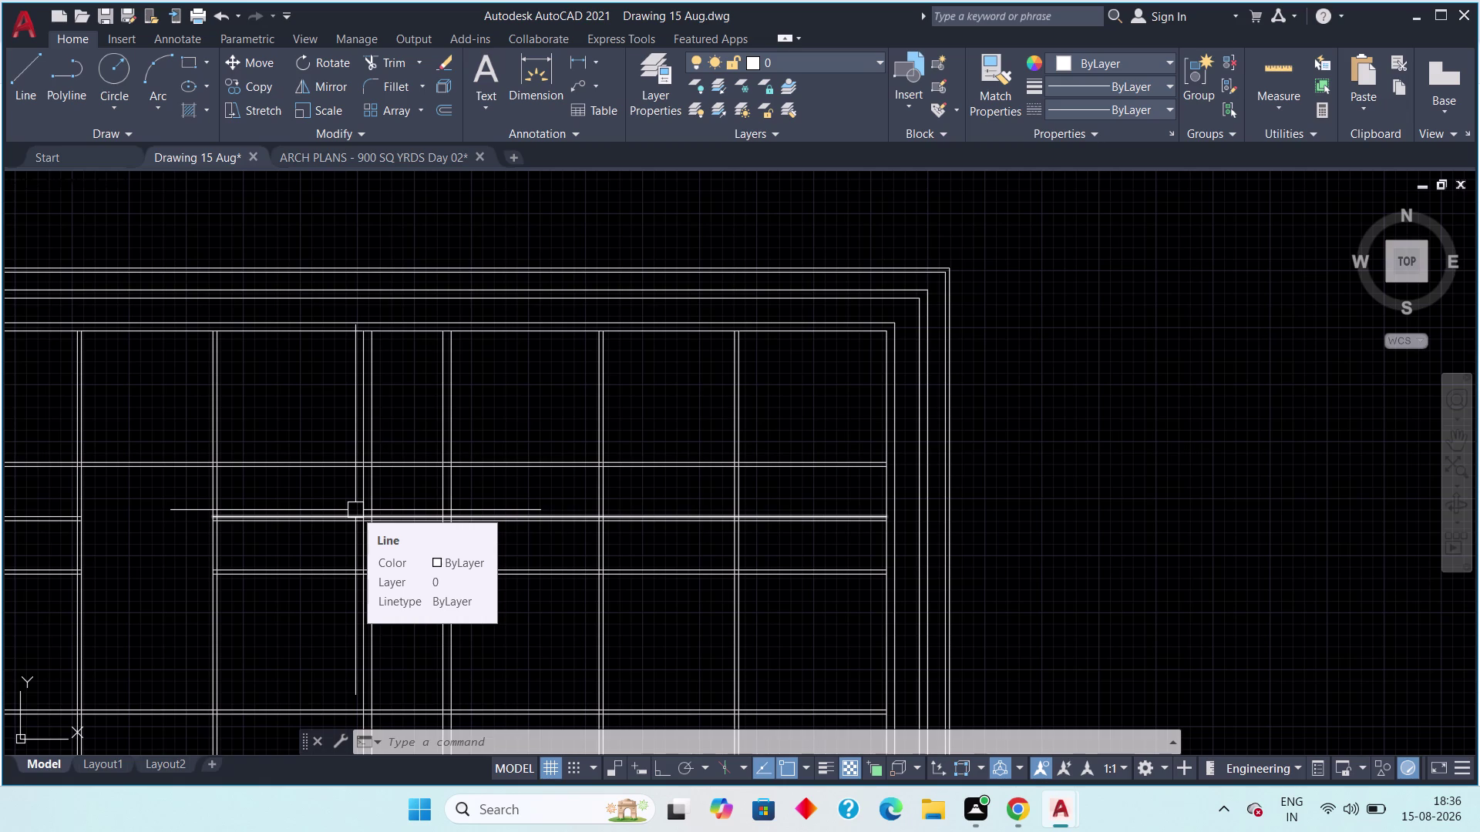
middle_drag(367, 537, 361, 555)
scroll(down, 3)
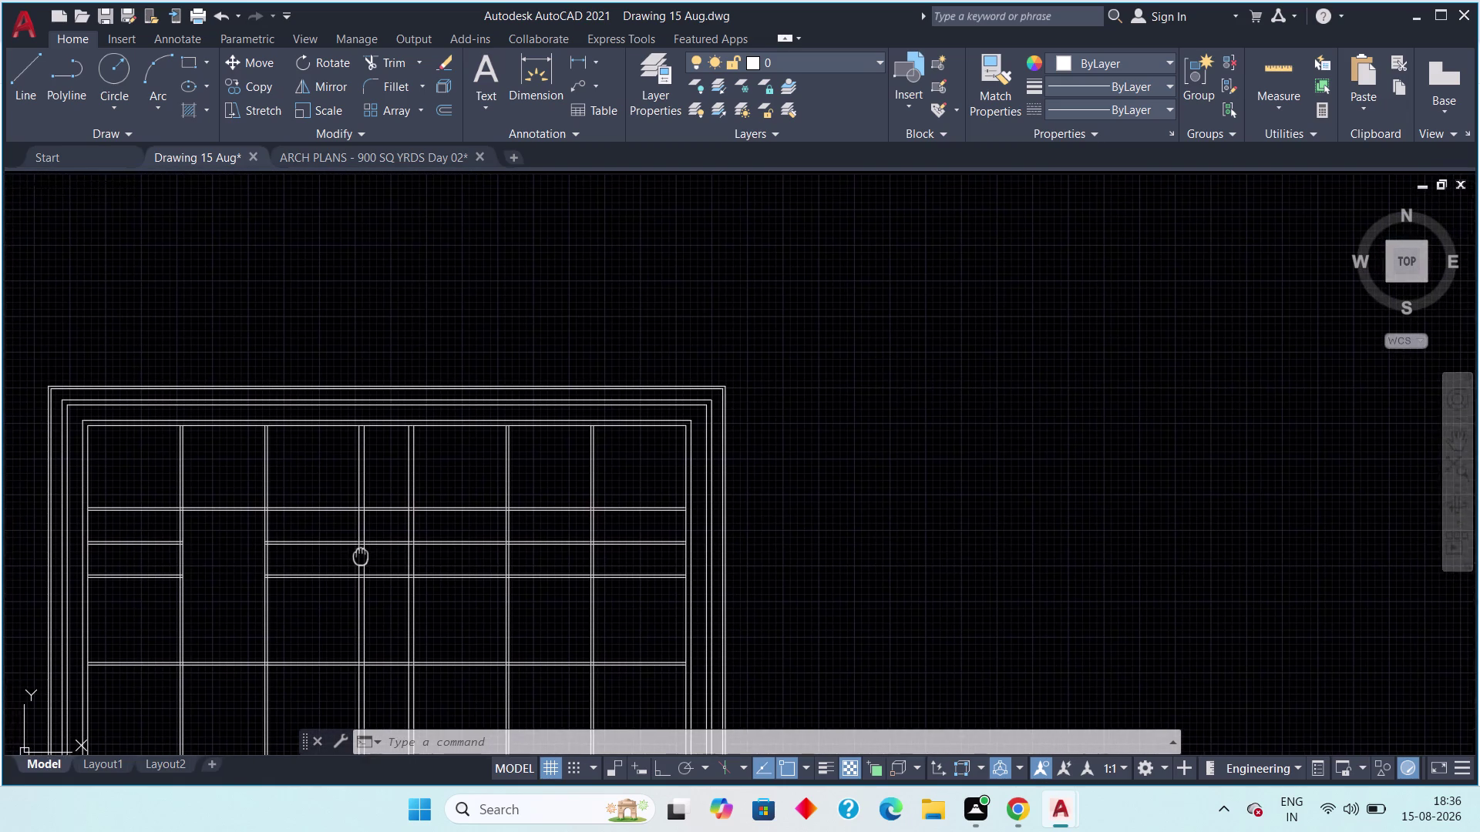
middle_drag(361, 555, 366, 557)
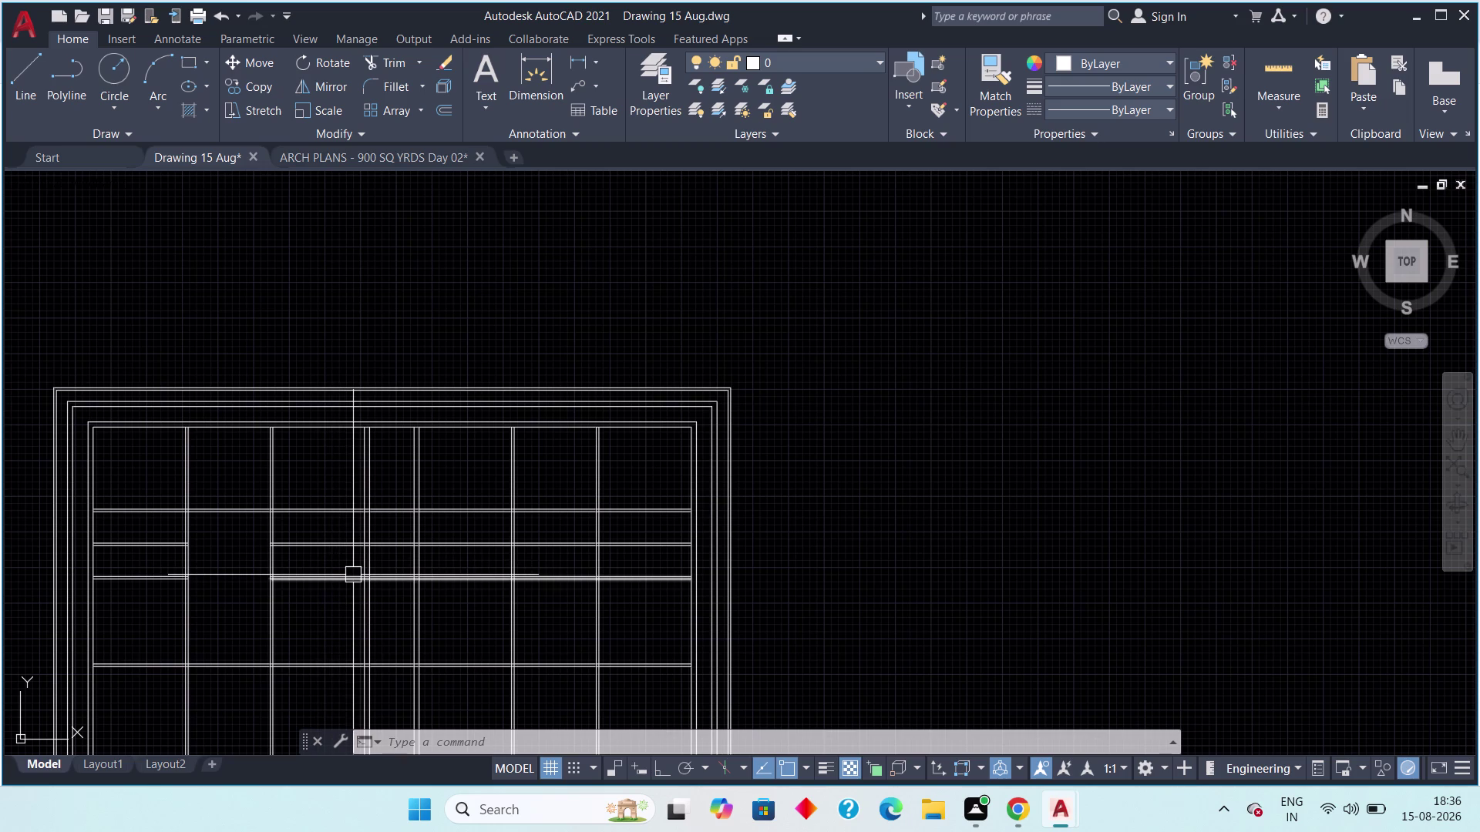
scroll(up, 3)
middle_drag(366, 561, 330, 552)
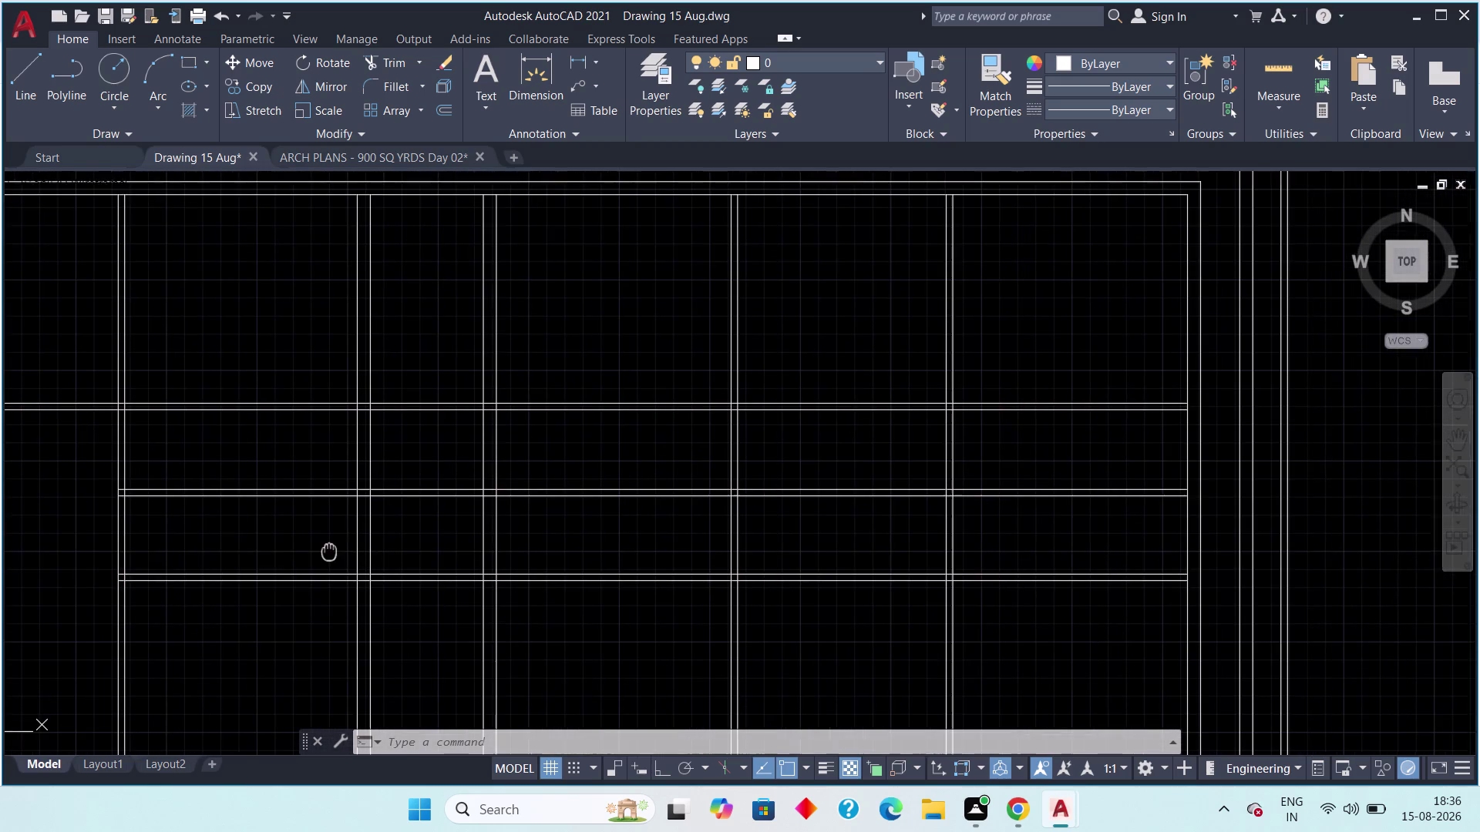
middle_drag(329, 552, 329, 552)
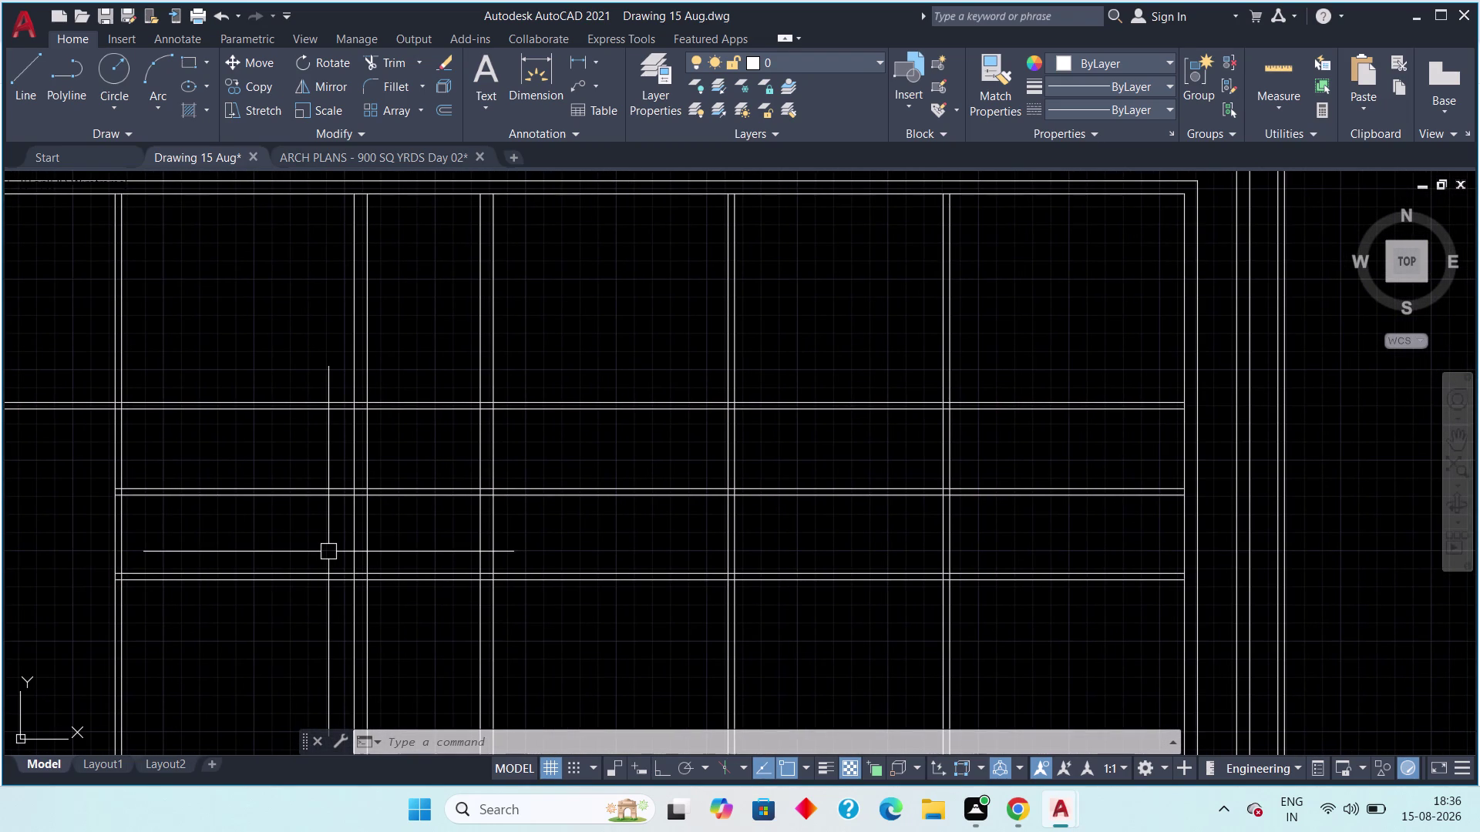
middle_drag(330, 551, 327, 535)
scroll(up, 3)
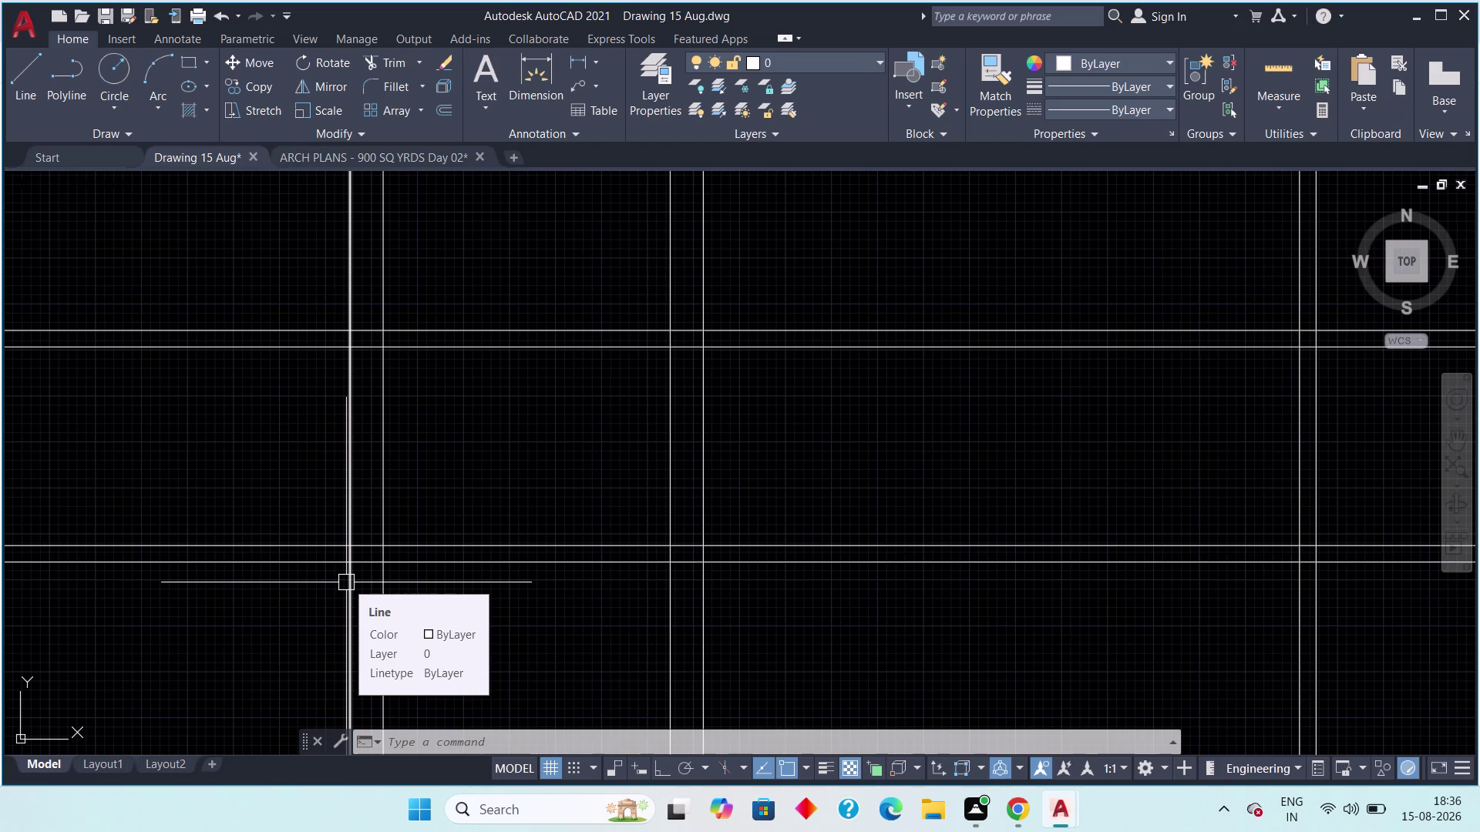
scroll(down, 3)
scroll(down, 3)
scroll(down, 3)
middle_drag(337, 561, 393, 607)
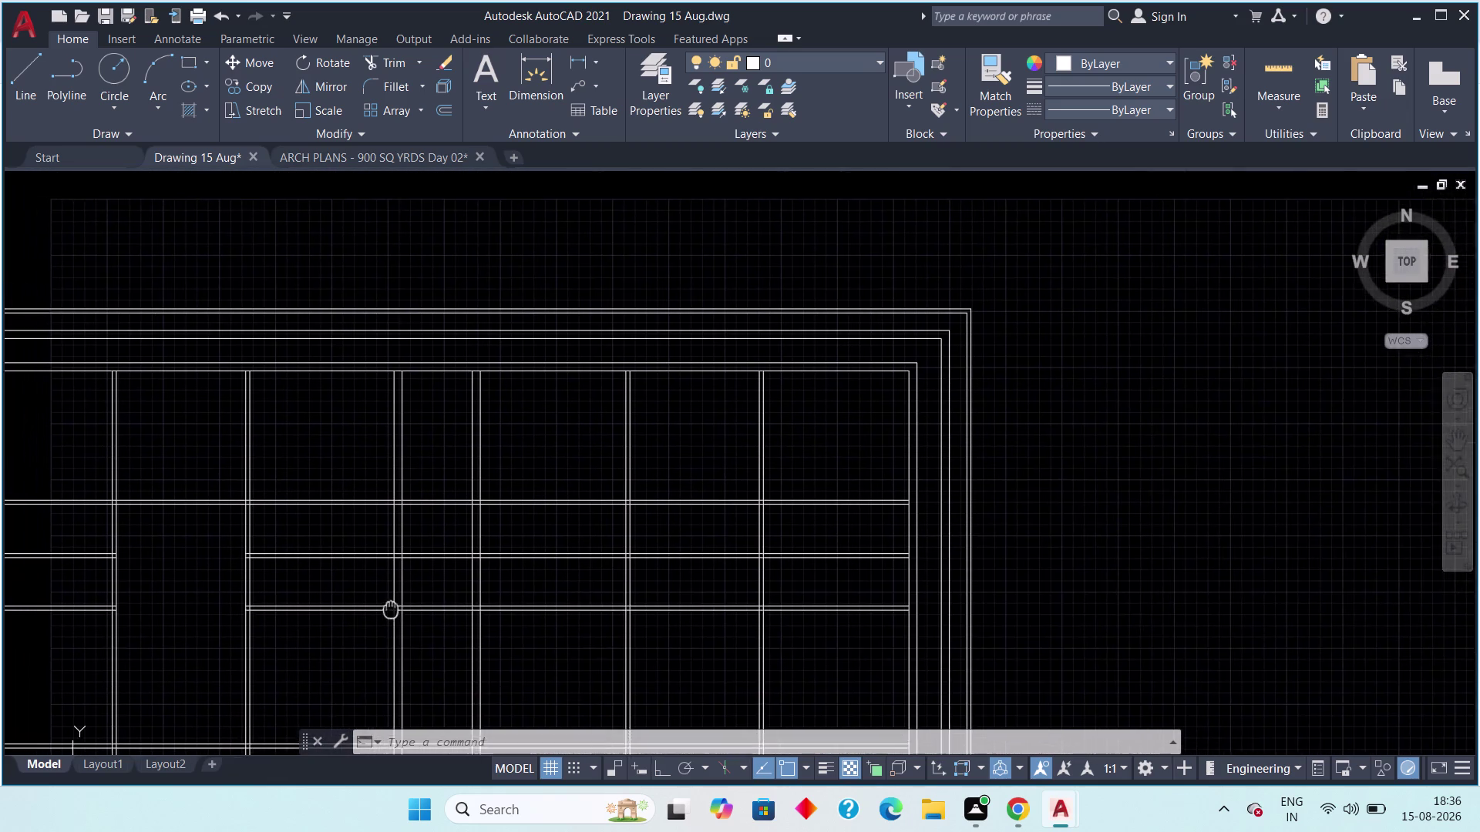
middle_drag(393, 607, 399, 598)
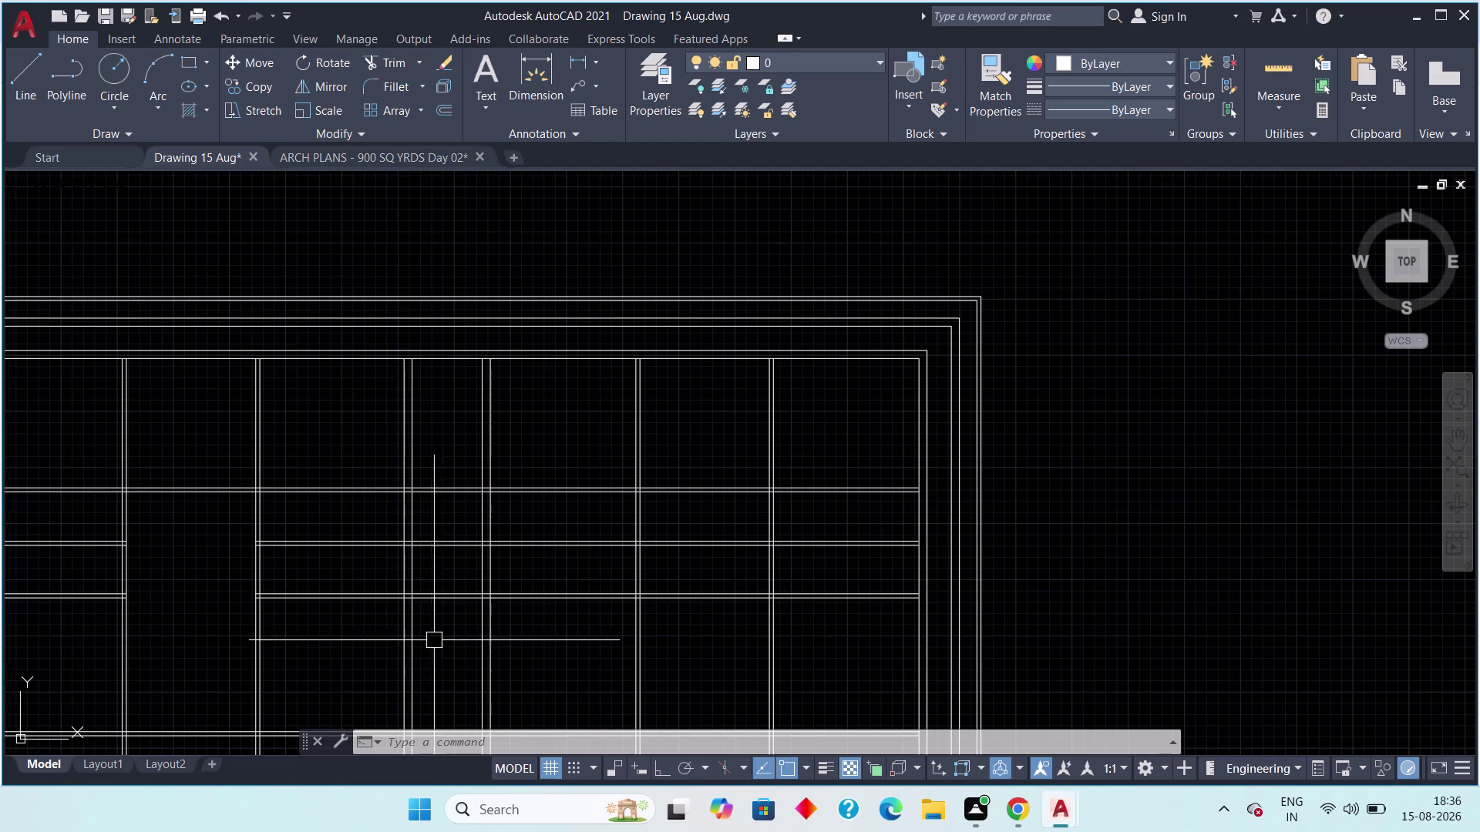
scroll(up, 3)
middle_drag(395, 585, 414, 555)
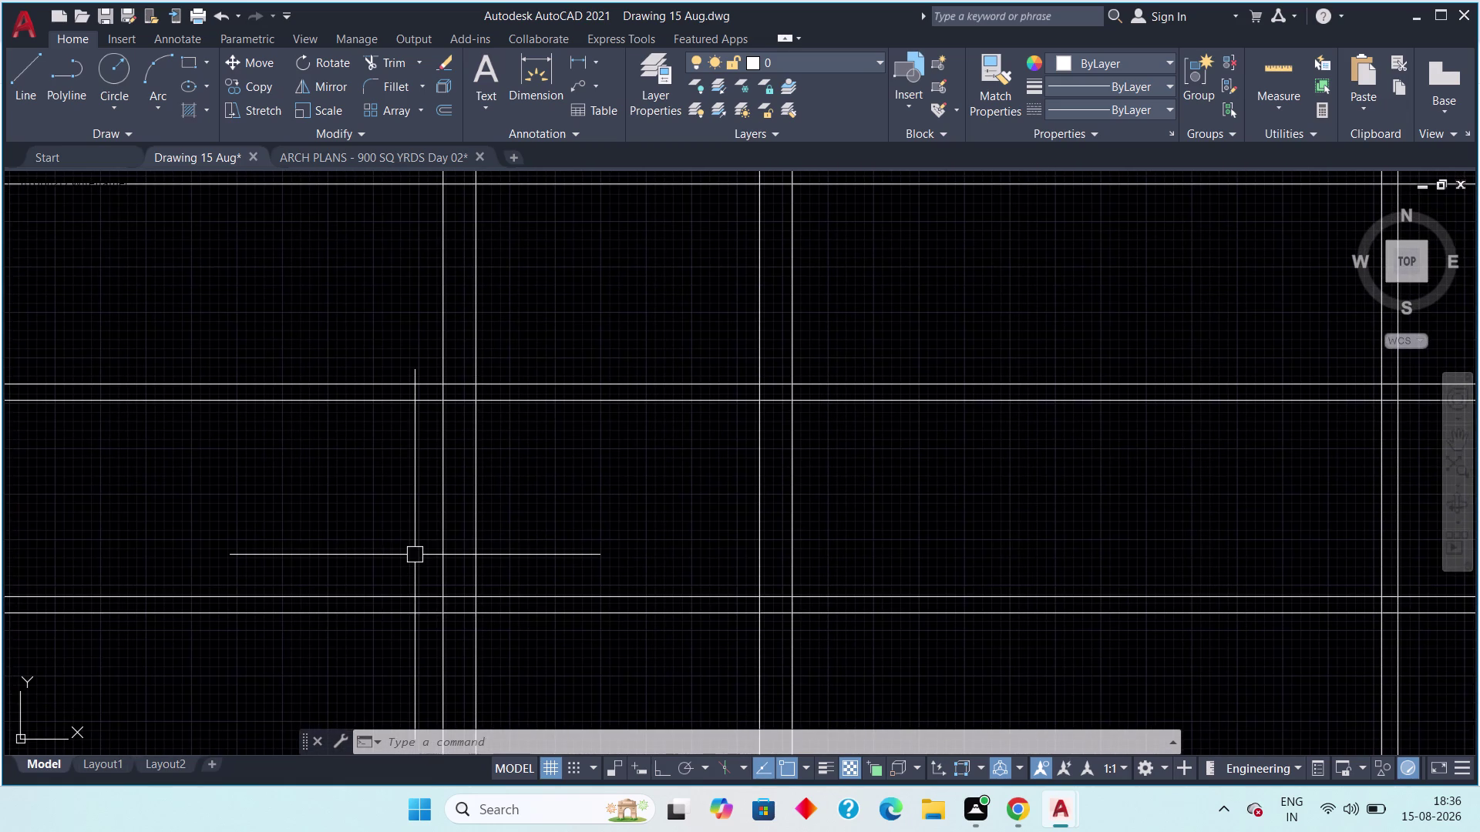
middle_drag(419, 575, 430, 541)
scroll(down, 3)
scroll(down, 3)
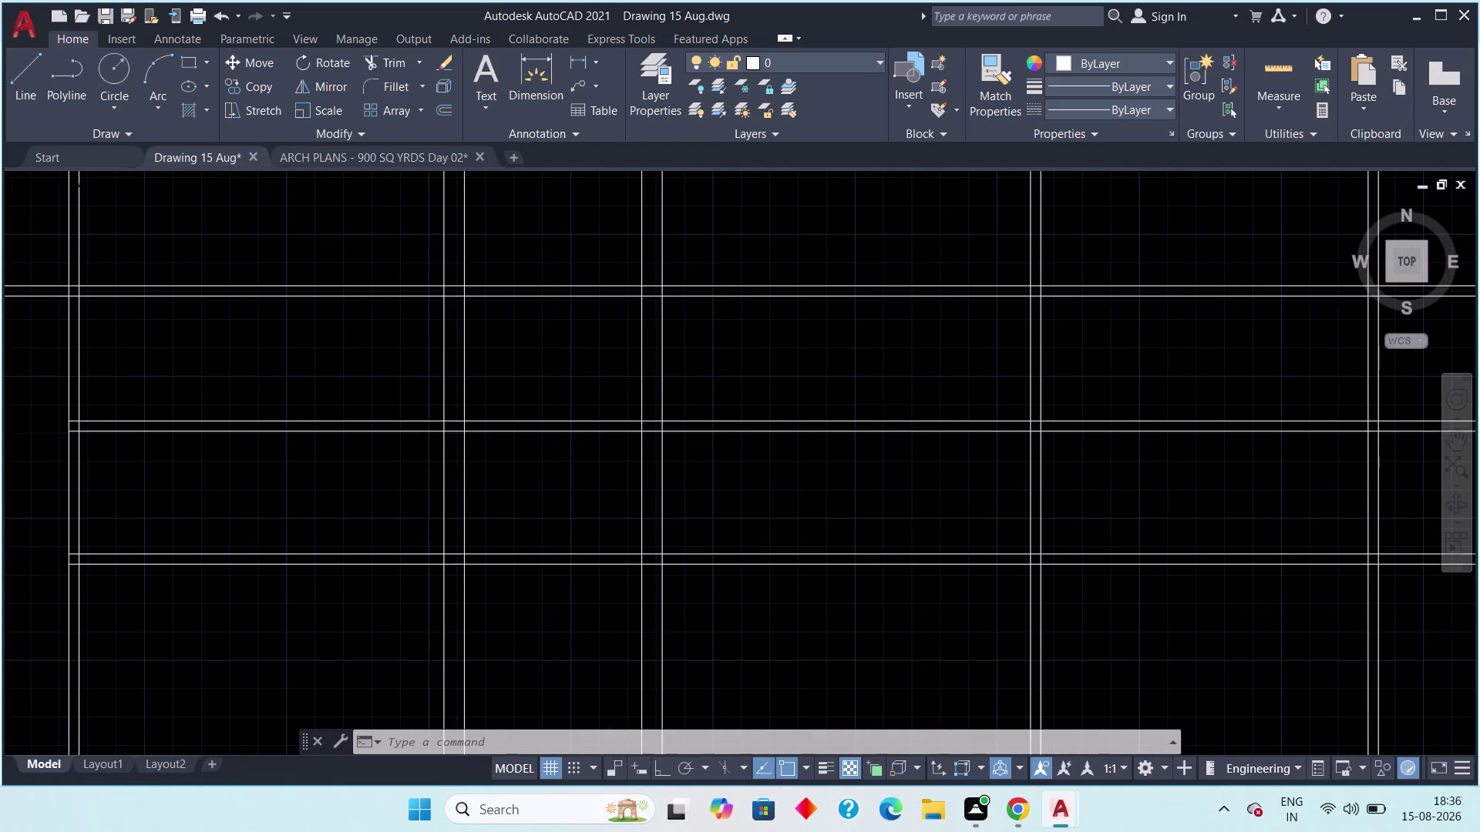
key(Escape)
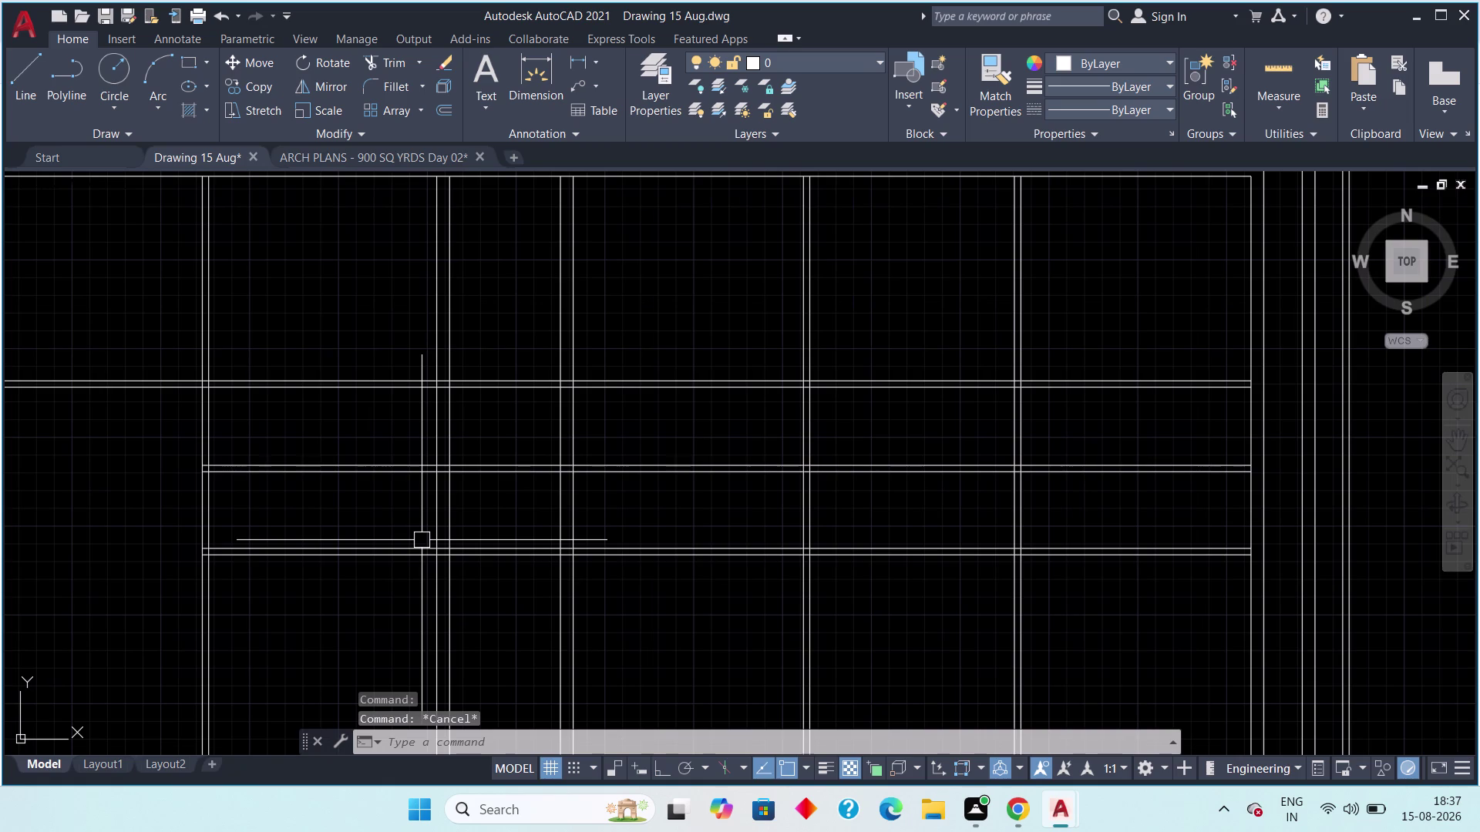
Offset the vertical wall line 9' to create a new wall line.
text(off)
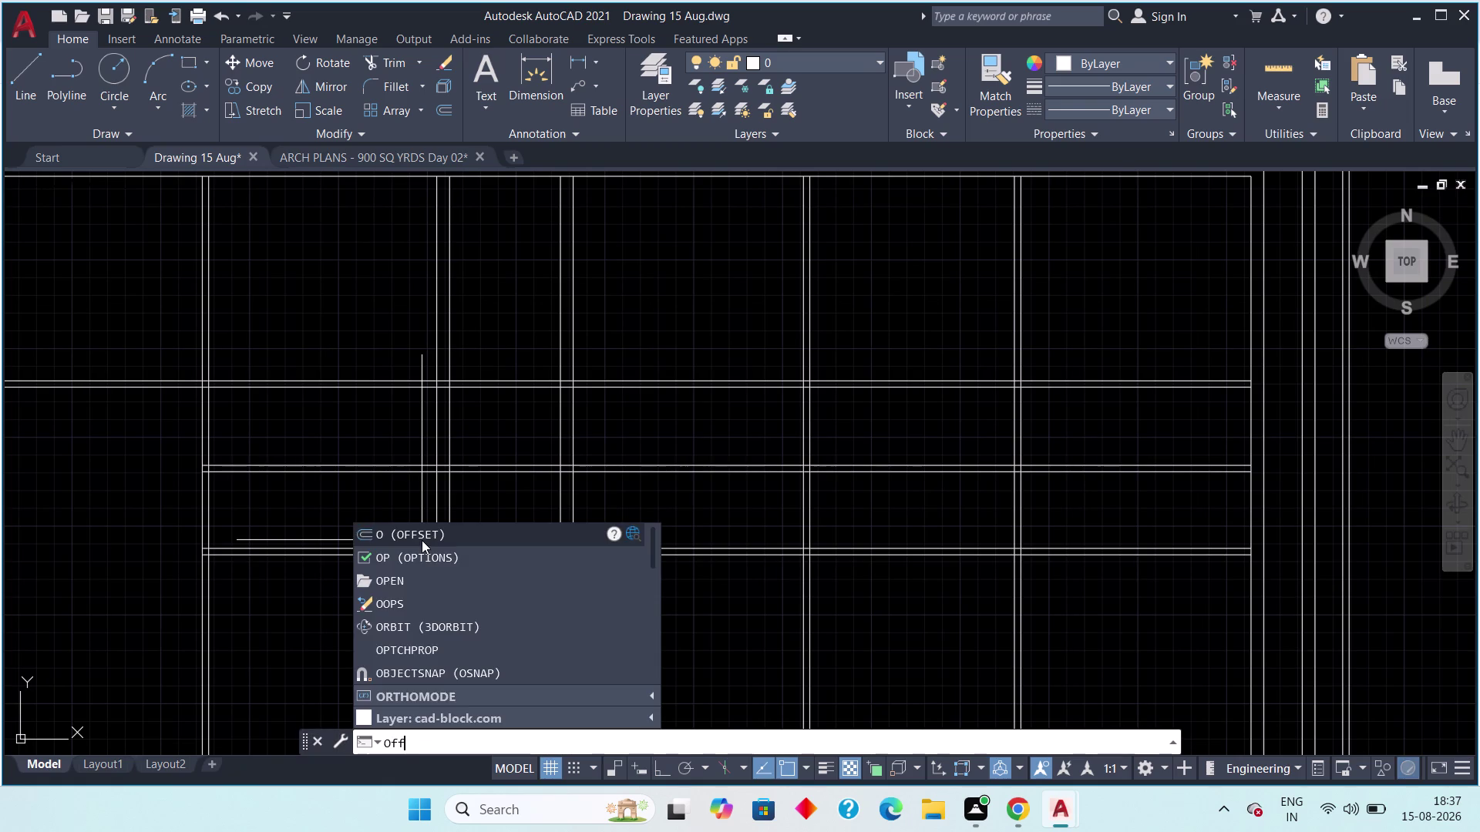
key(space)
text(9')
key(Return)
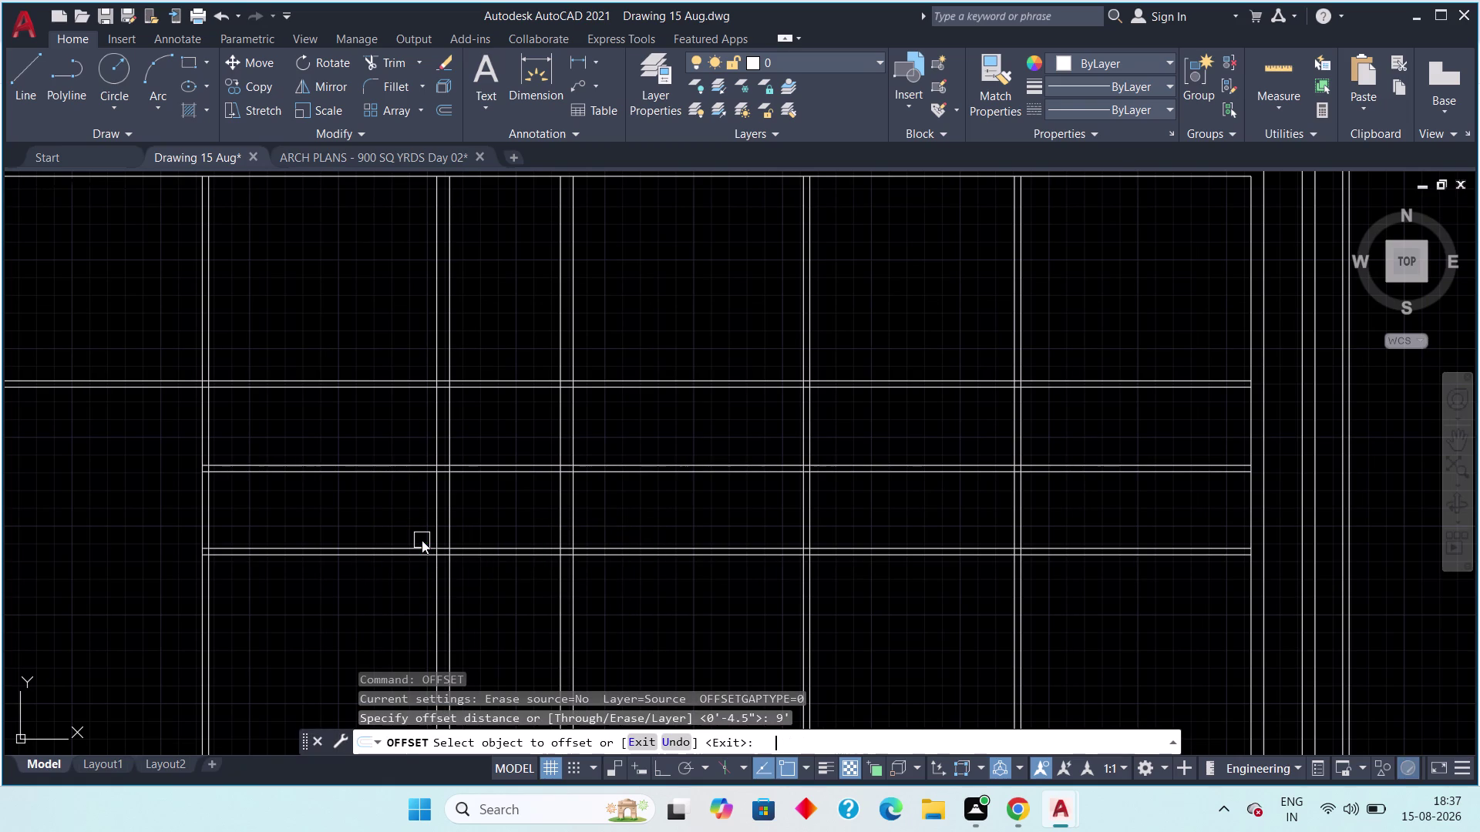
drag(434, 519, 424, 524)
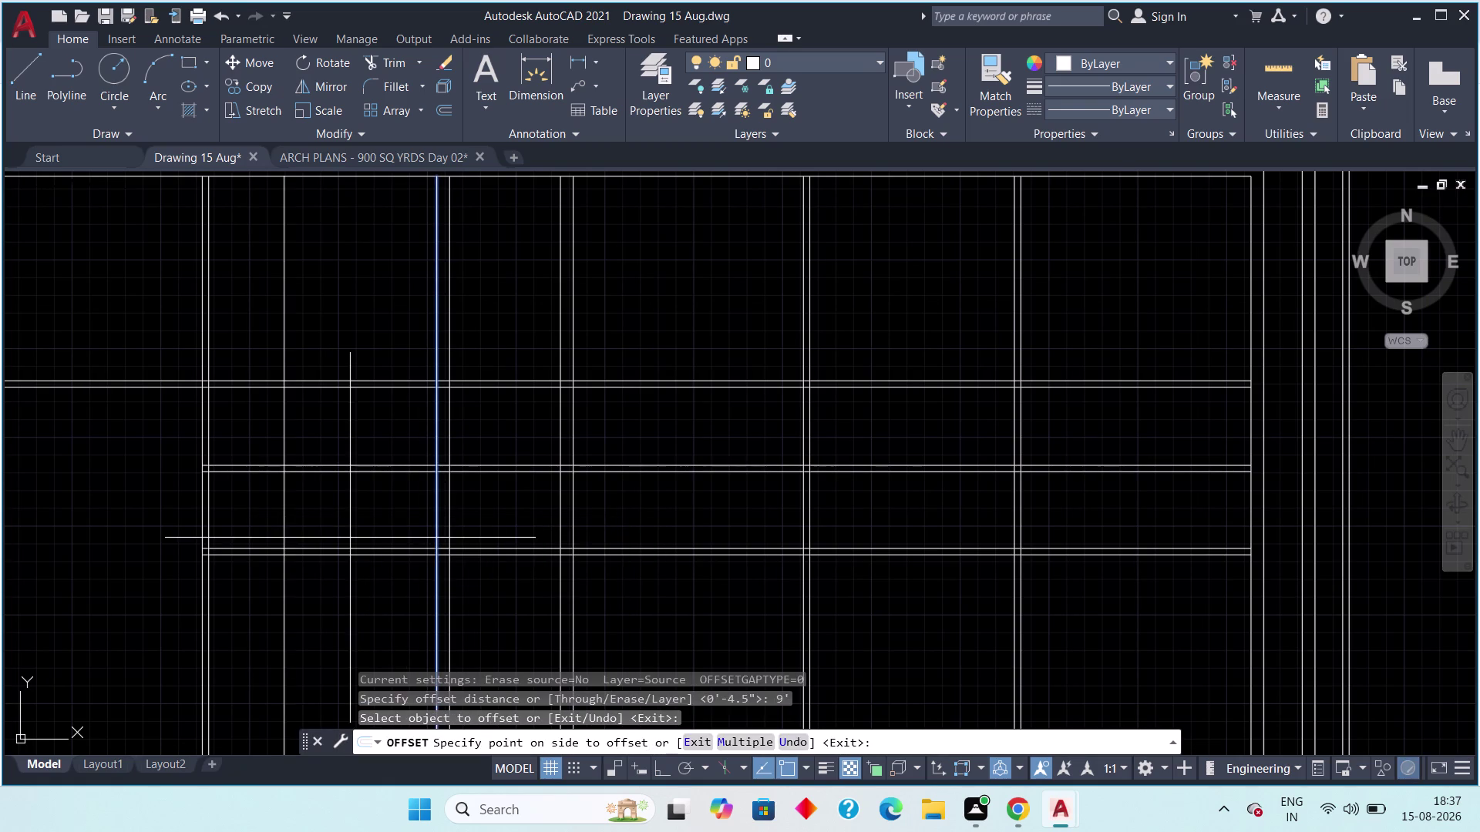
click(350, 538)
middle_drag(312, 530, 341, 528)
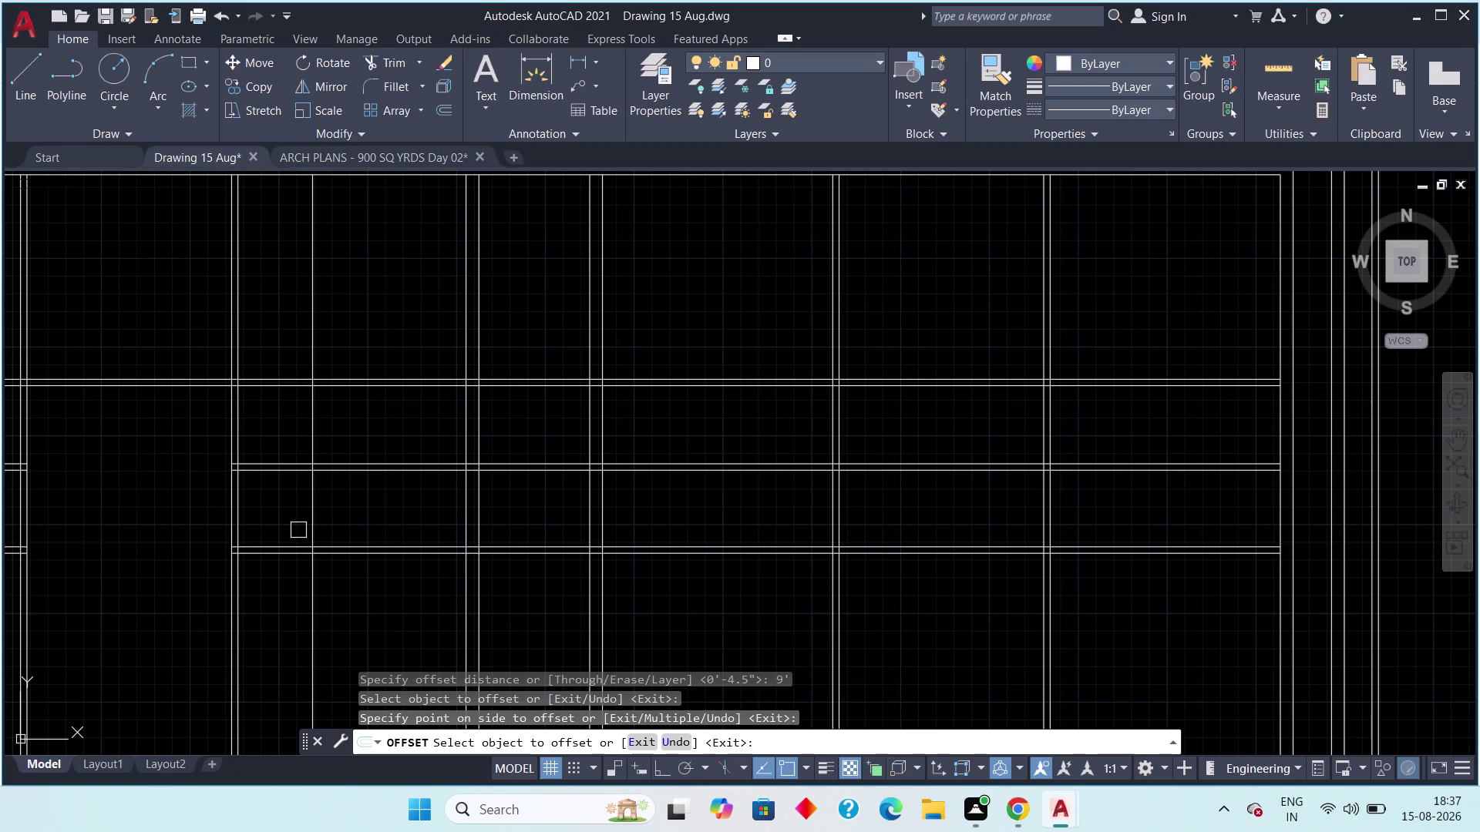
middle_drag(328, 523, 367, 519)
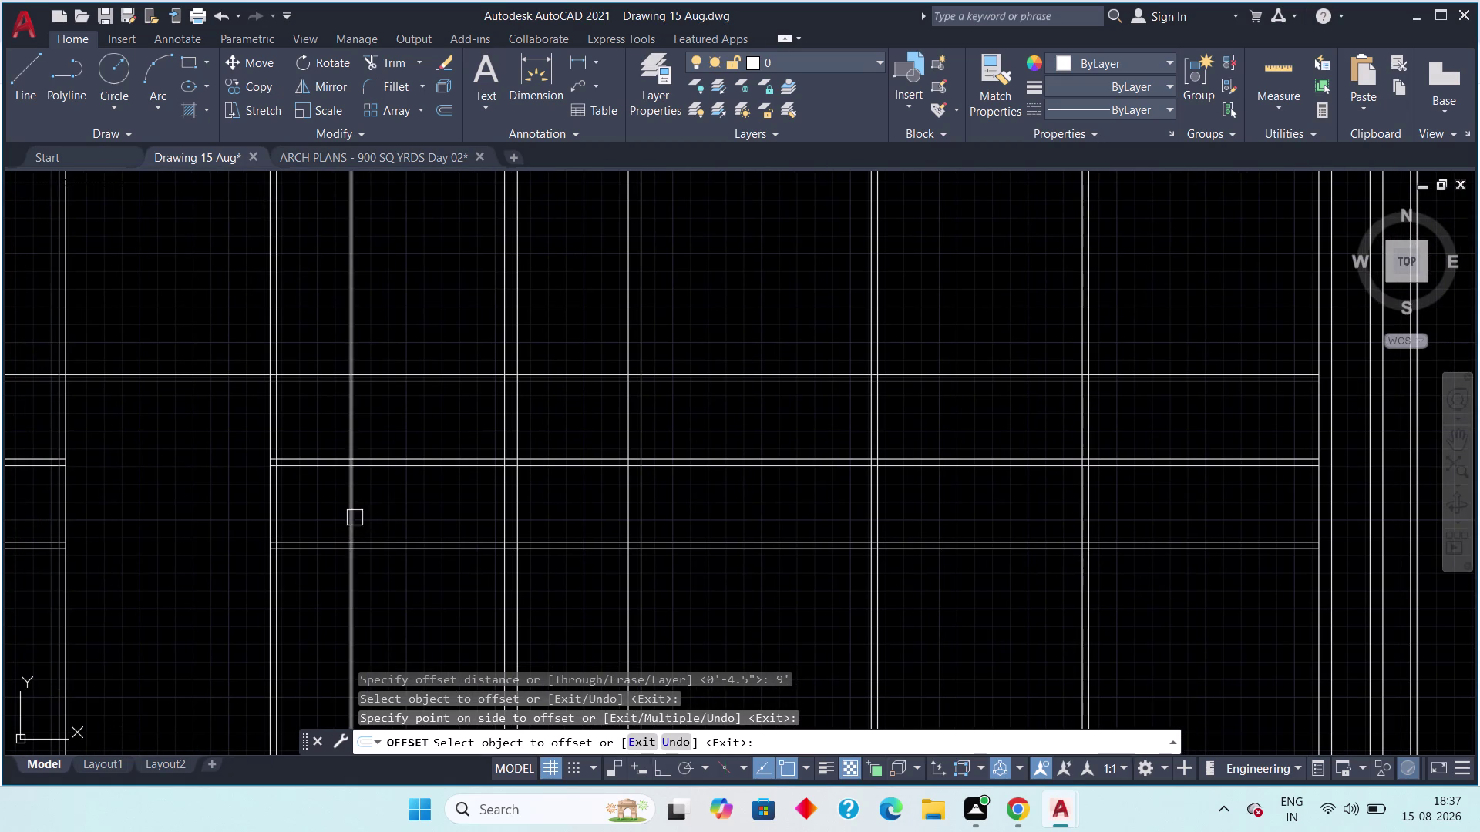
scroll(up, 3)
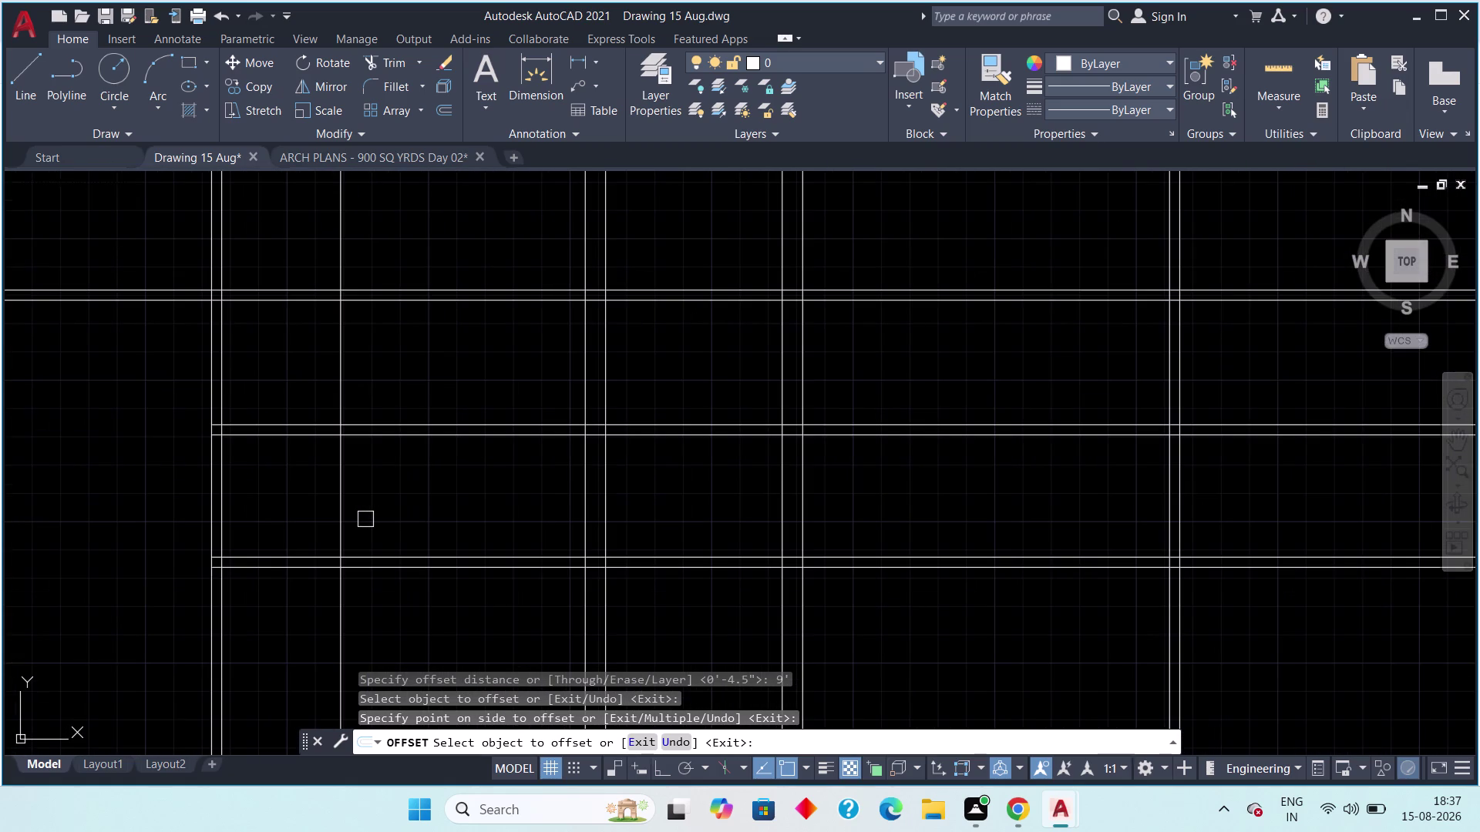
key(Escape)
Offset the new wall line 4.5" to form a double-line wall.
key(space)
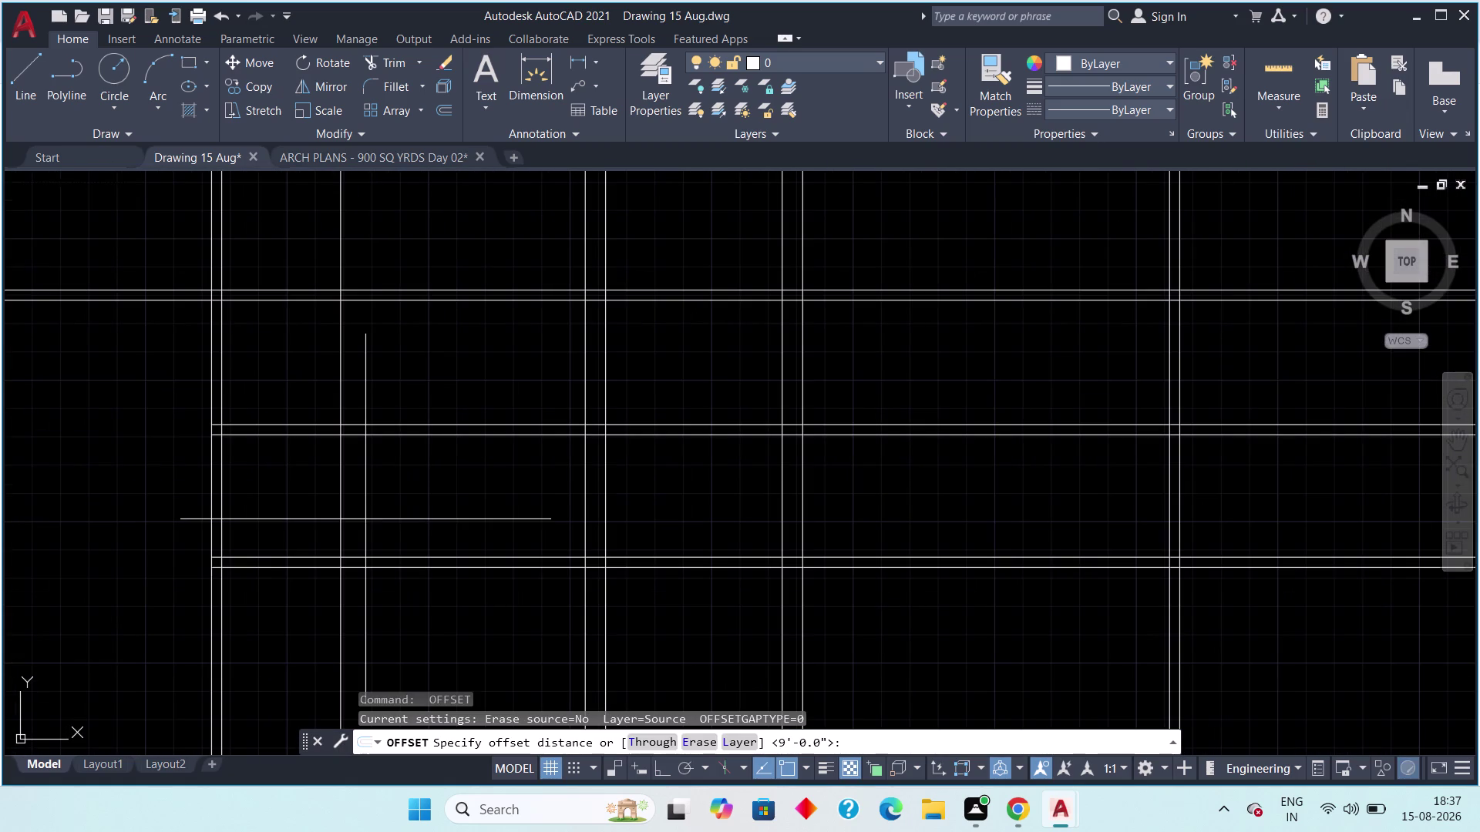
text(4)
text(.5)
text(")
key(space)
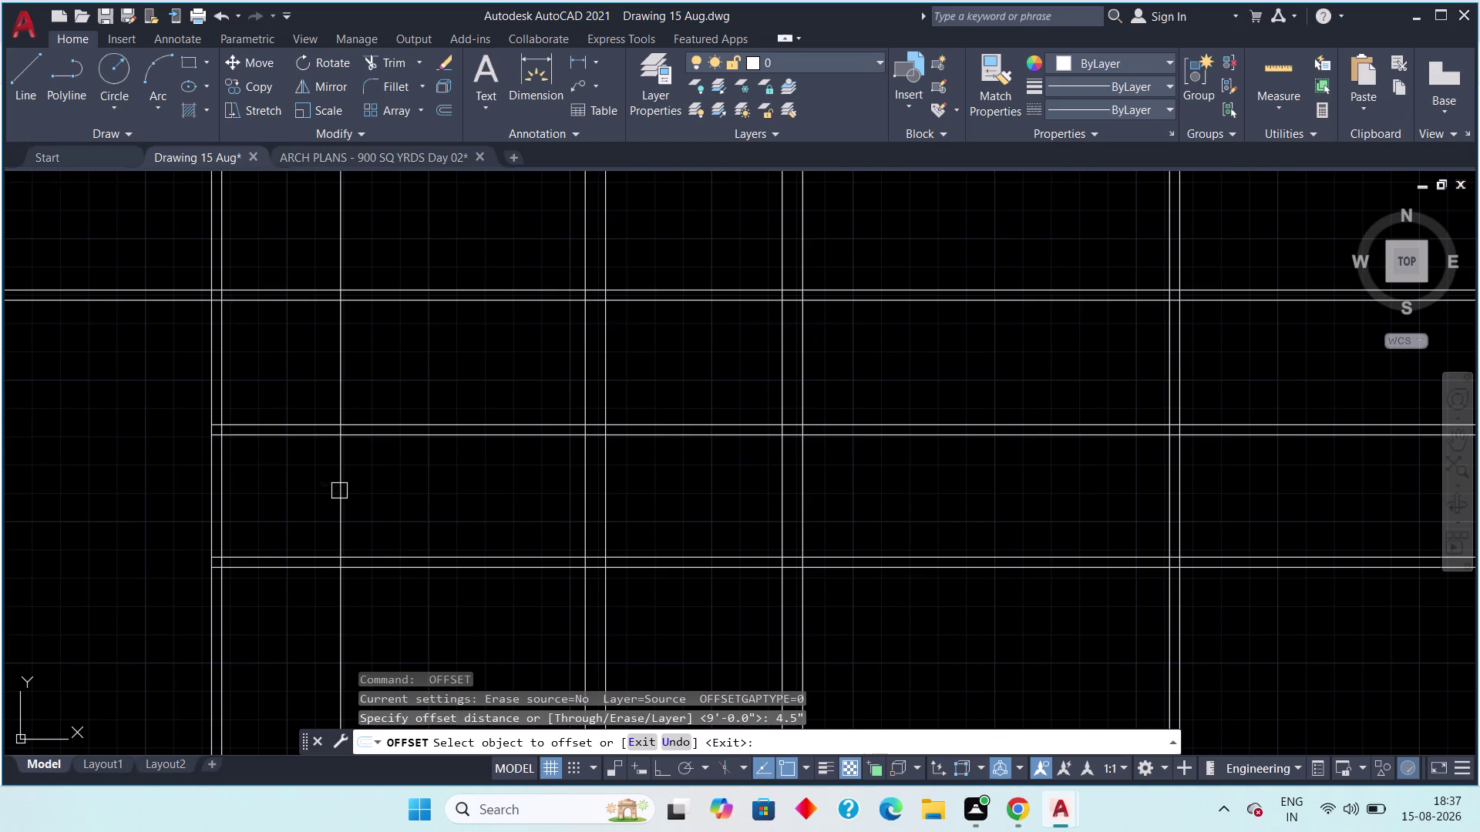
click(340, 490)
click(298, 506)
middle_drag(298, 507, 456, 522)
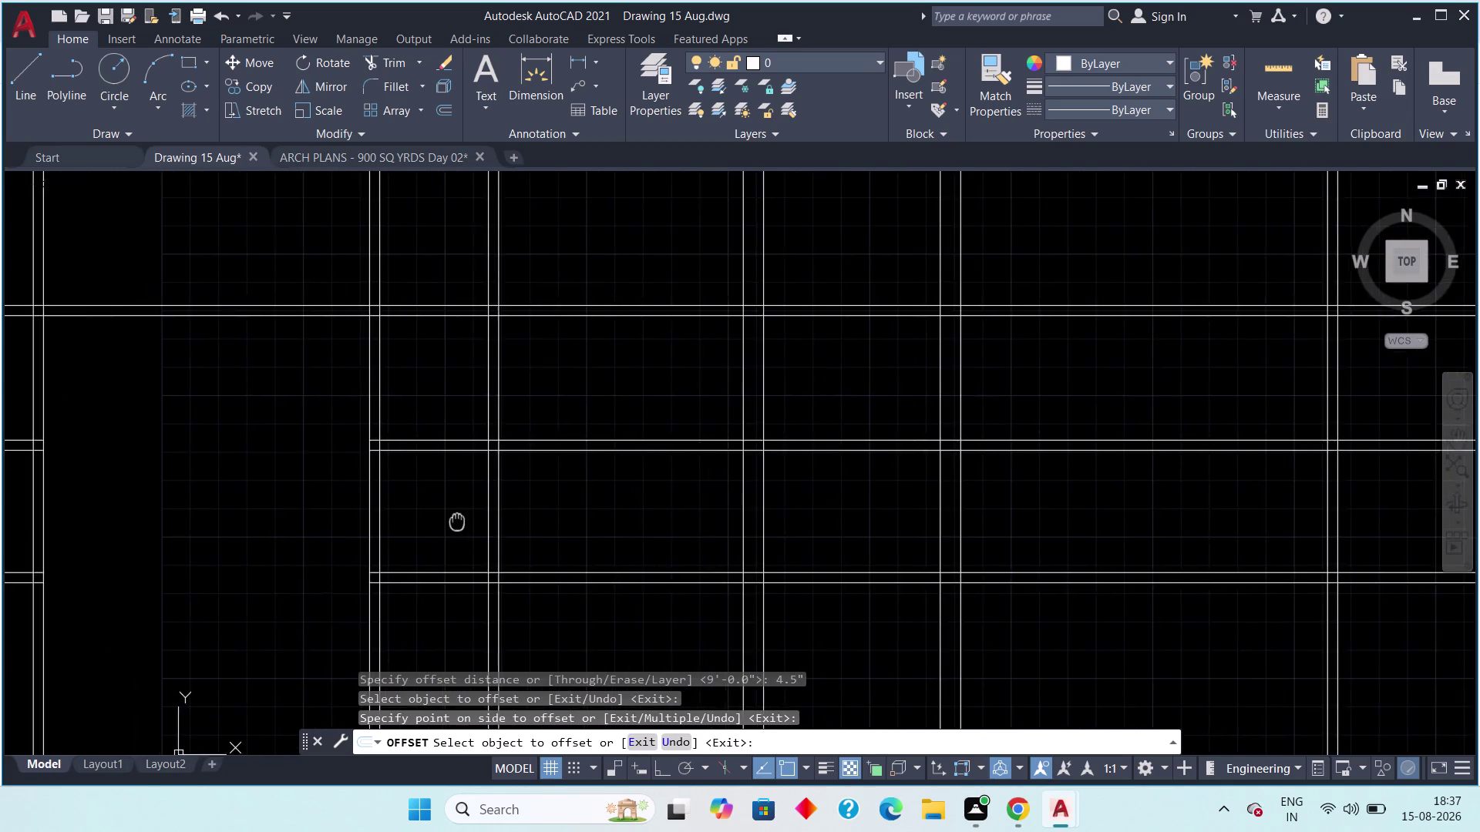
middle_drag(456, 522, 457, 522)
scroll(down, 3)
scroll(down, 3)
middle_drag(520, 577, 548, 493)
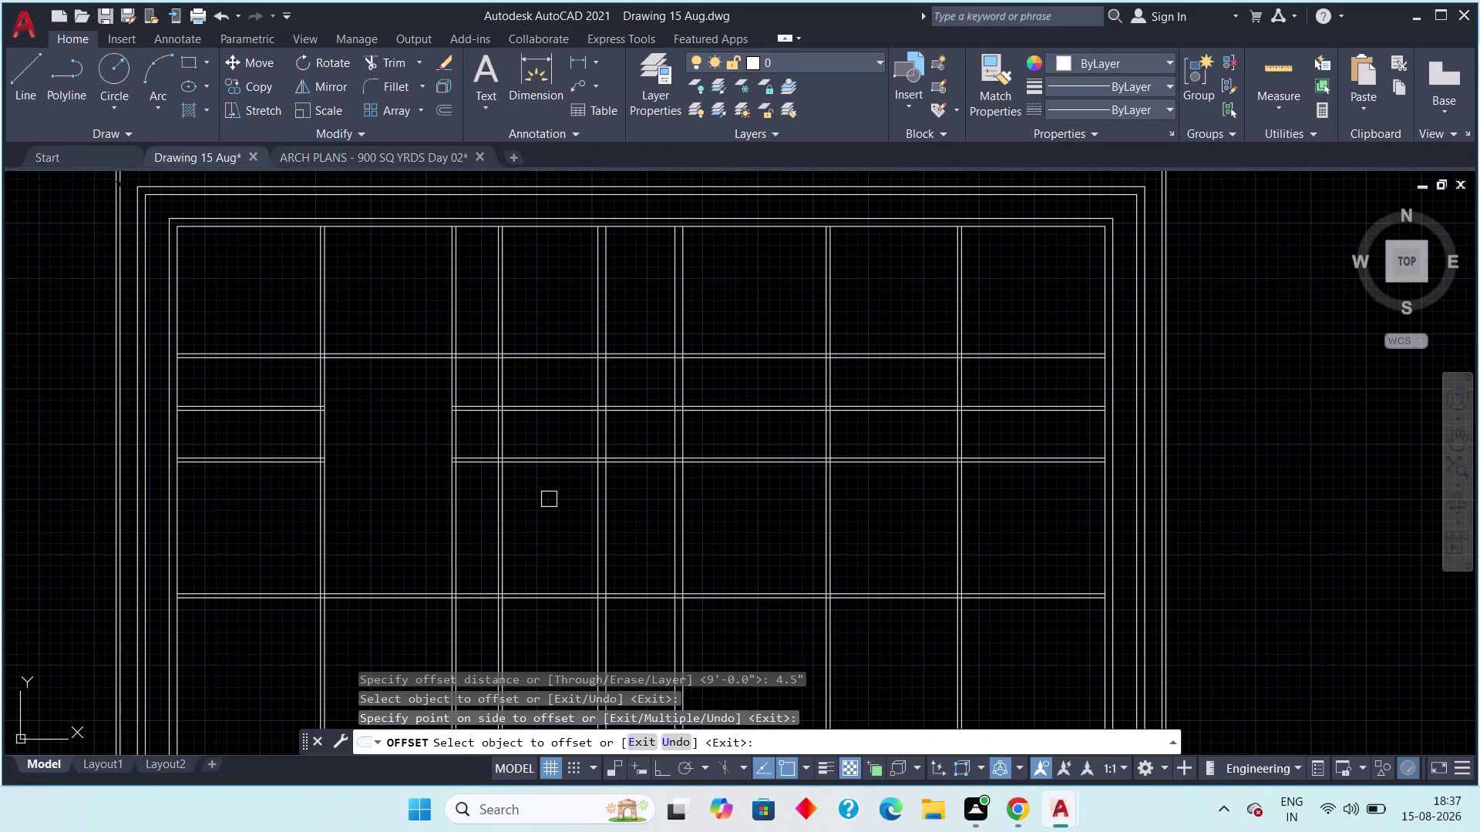
middle_drag(533, 519, 569, 499)
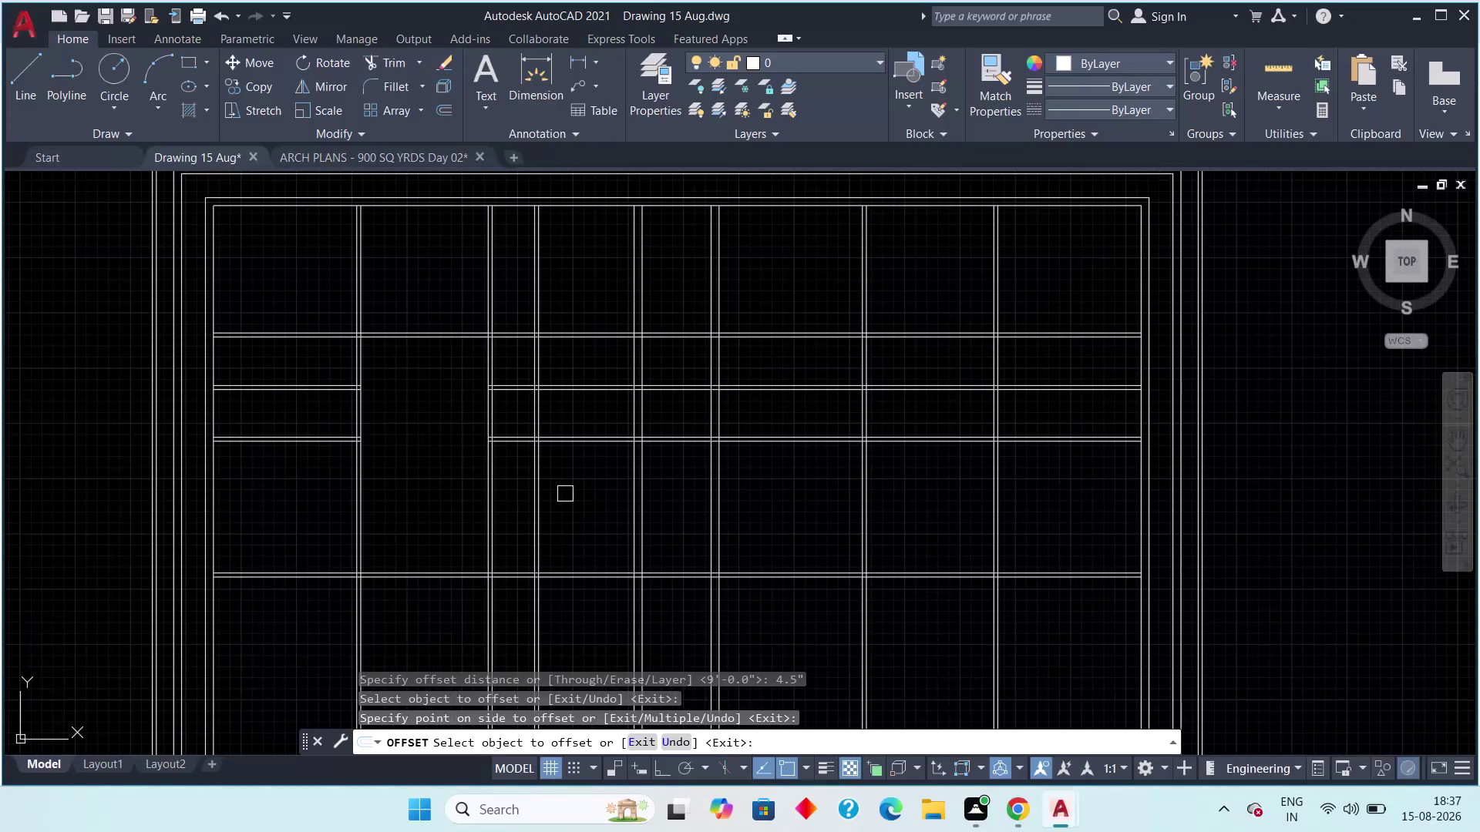
Start the TRIM command with 'tr' and pick near the upper wall junction lines.
text(tr)
key(space)
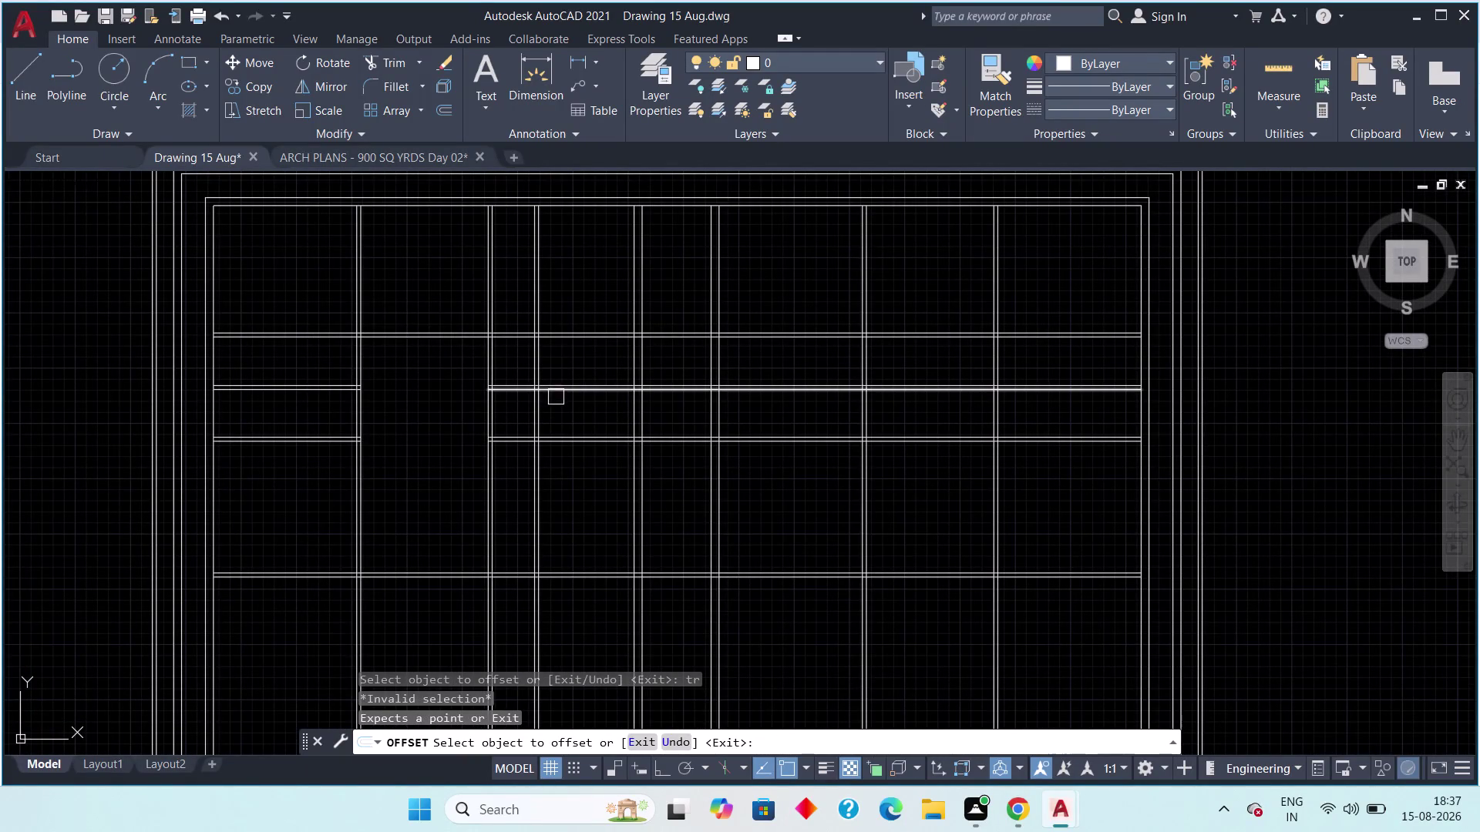
click(566, 297)
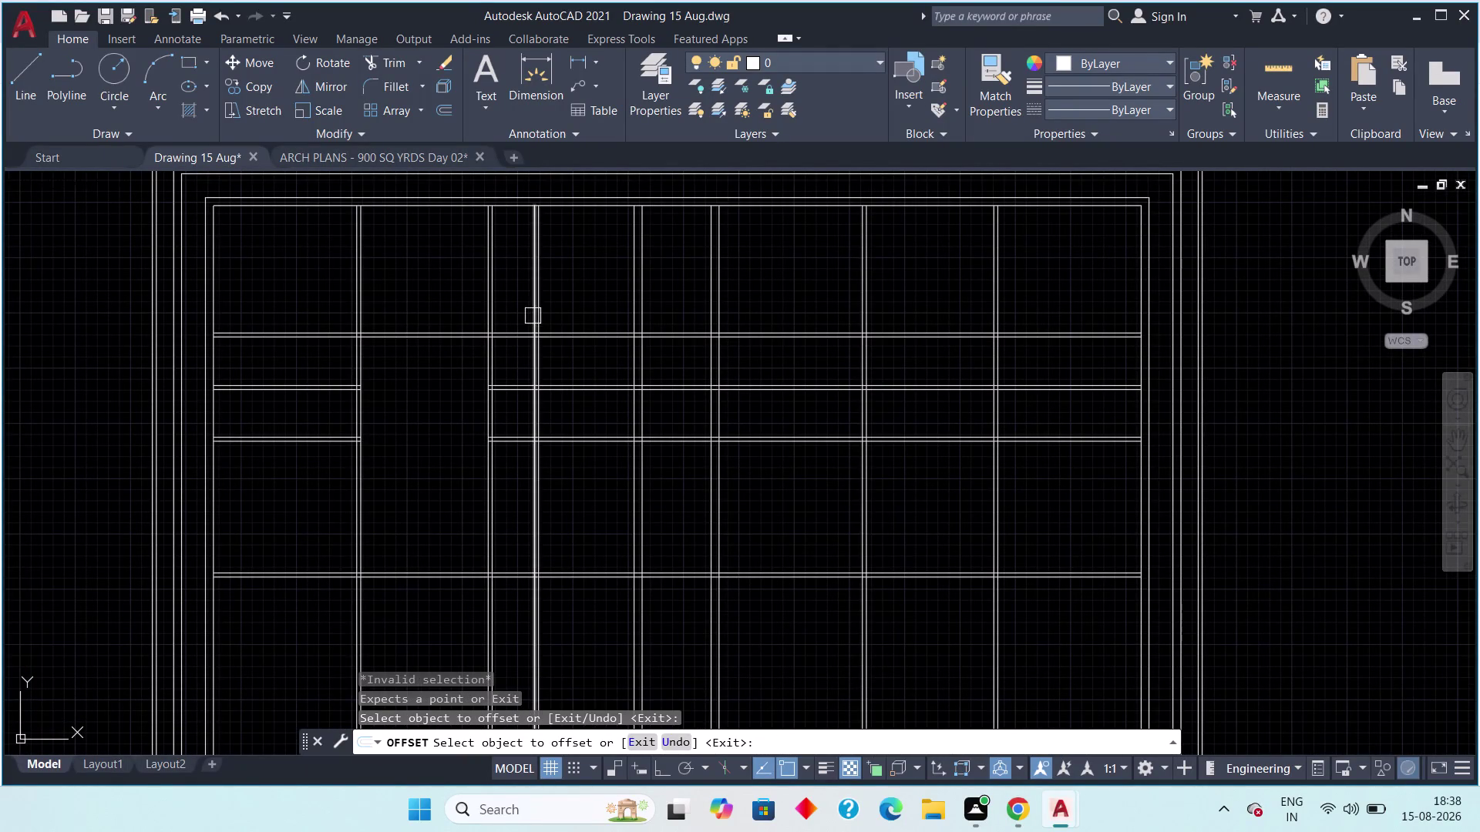
drag(577, 284, 559, 294)
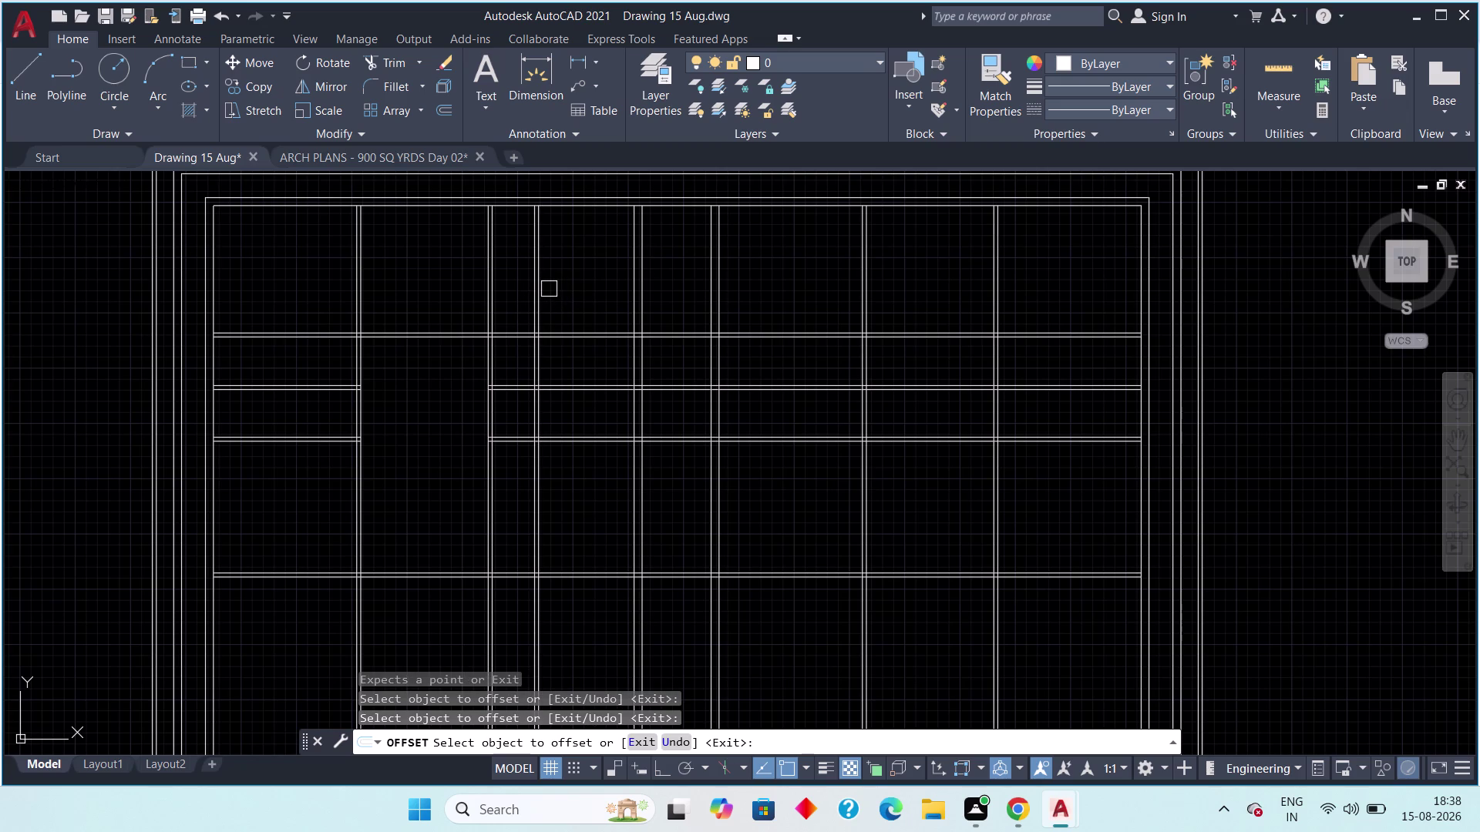
Restart TRIM and fence-trim the overlapping wall lines at the first central junctions.
key(Escape)
key(Escape)
key(Escape)
text(t)
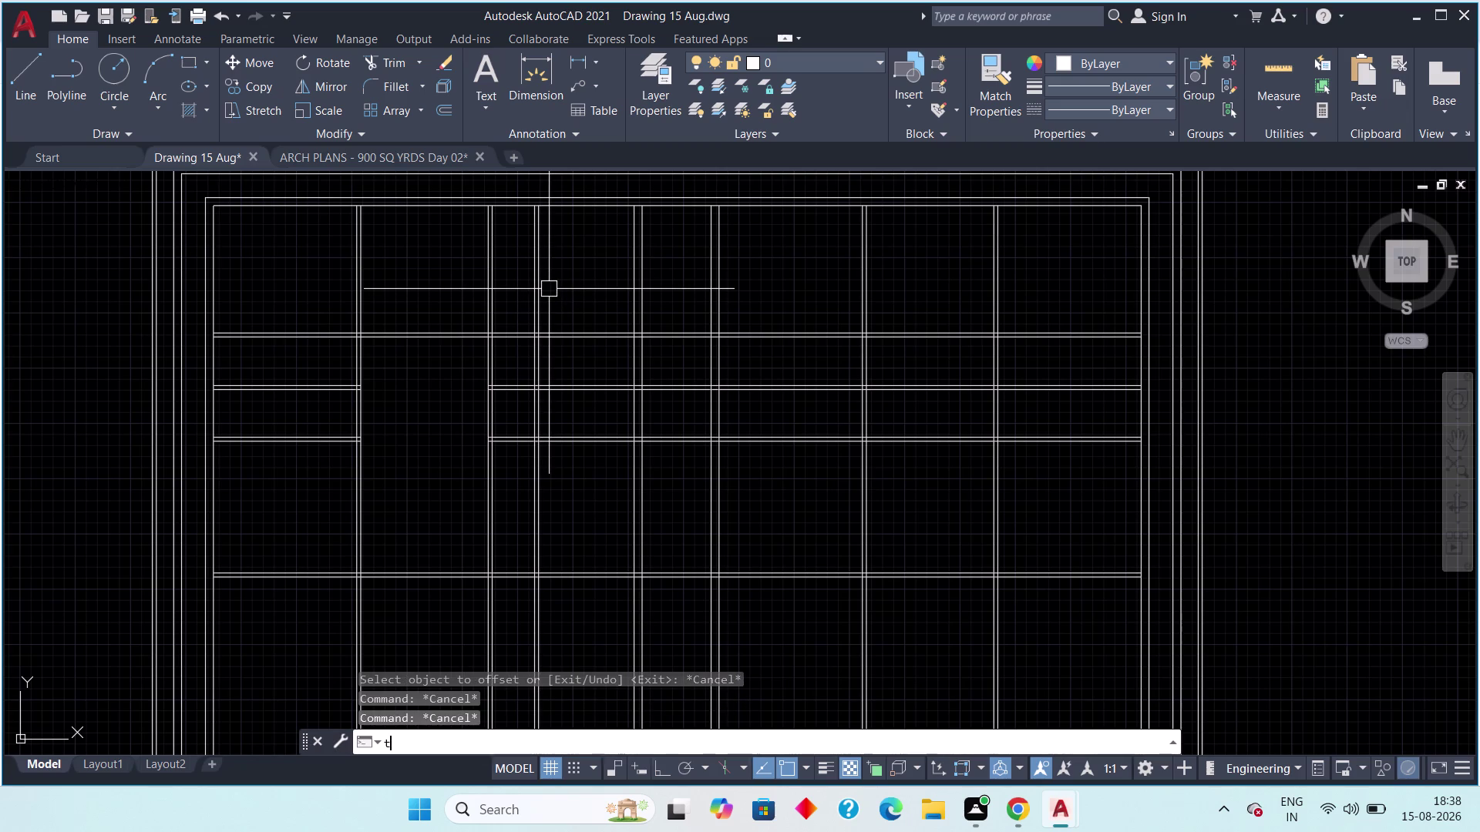
text(r)
key(space)
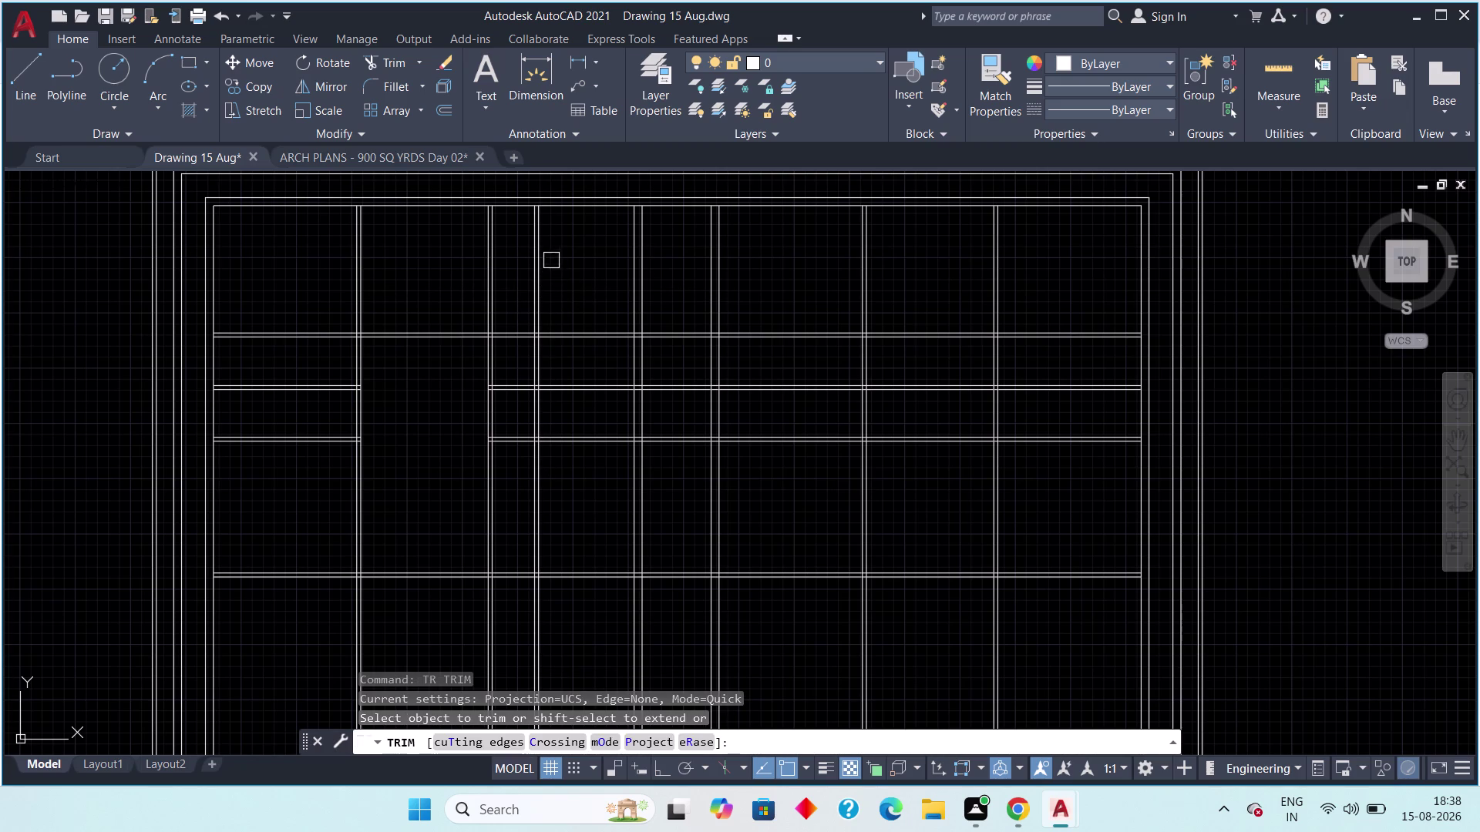
click(573, 253)
click(519, 286)
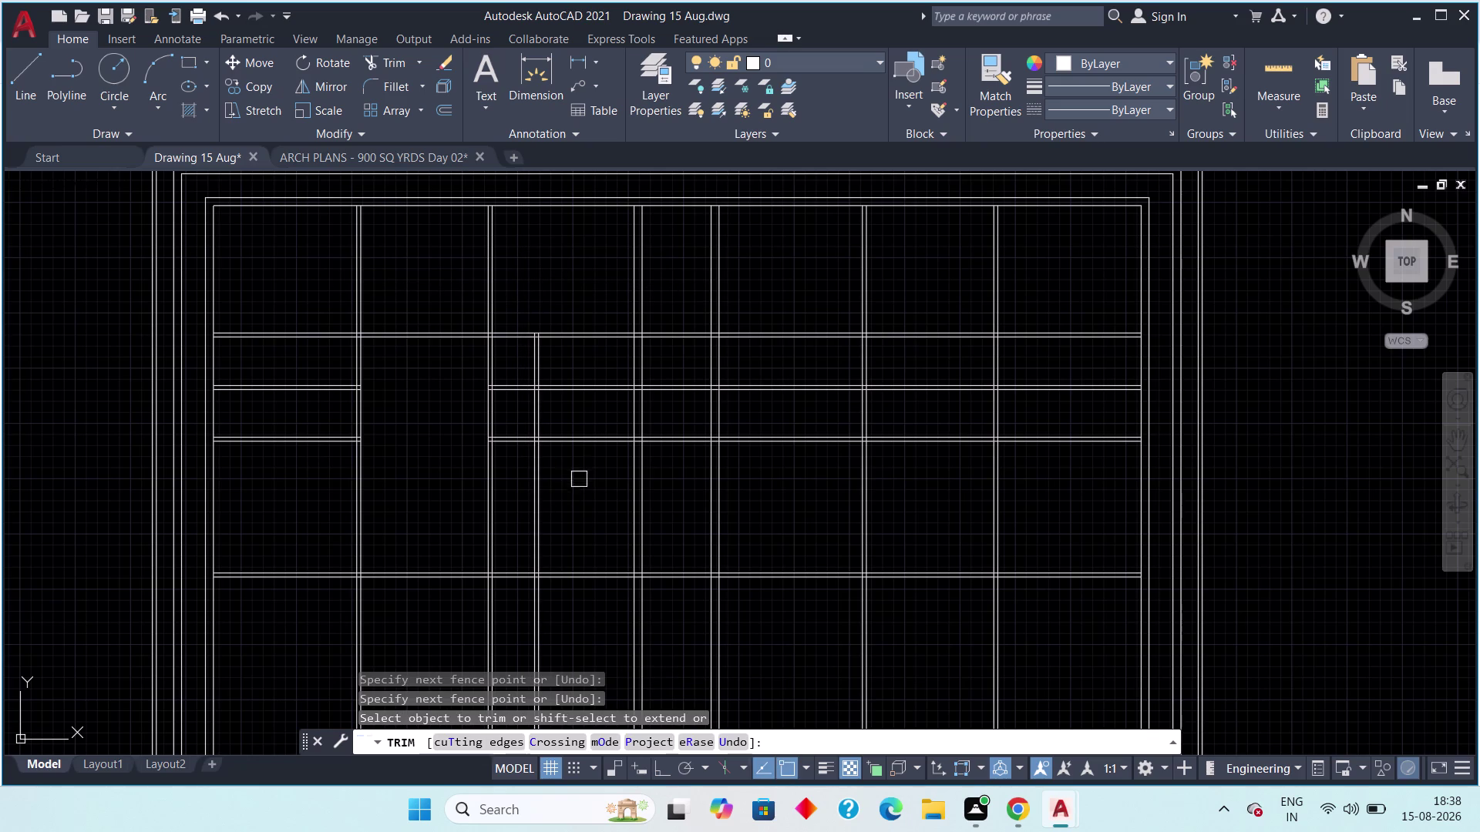
click(578, 475)
click(519, 520)
middle_drag(526, 496, 577, 546)
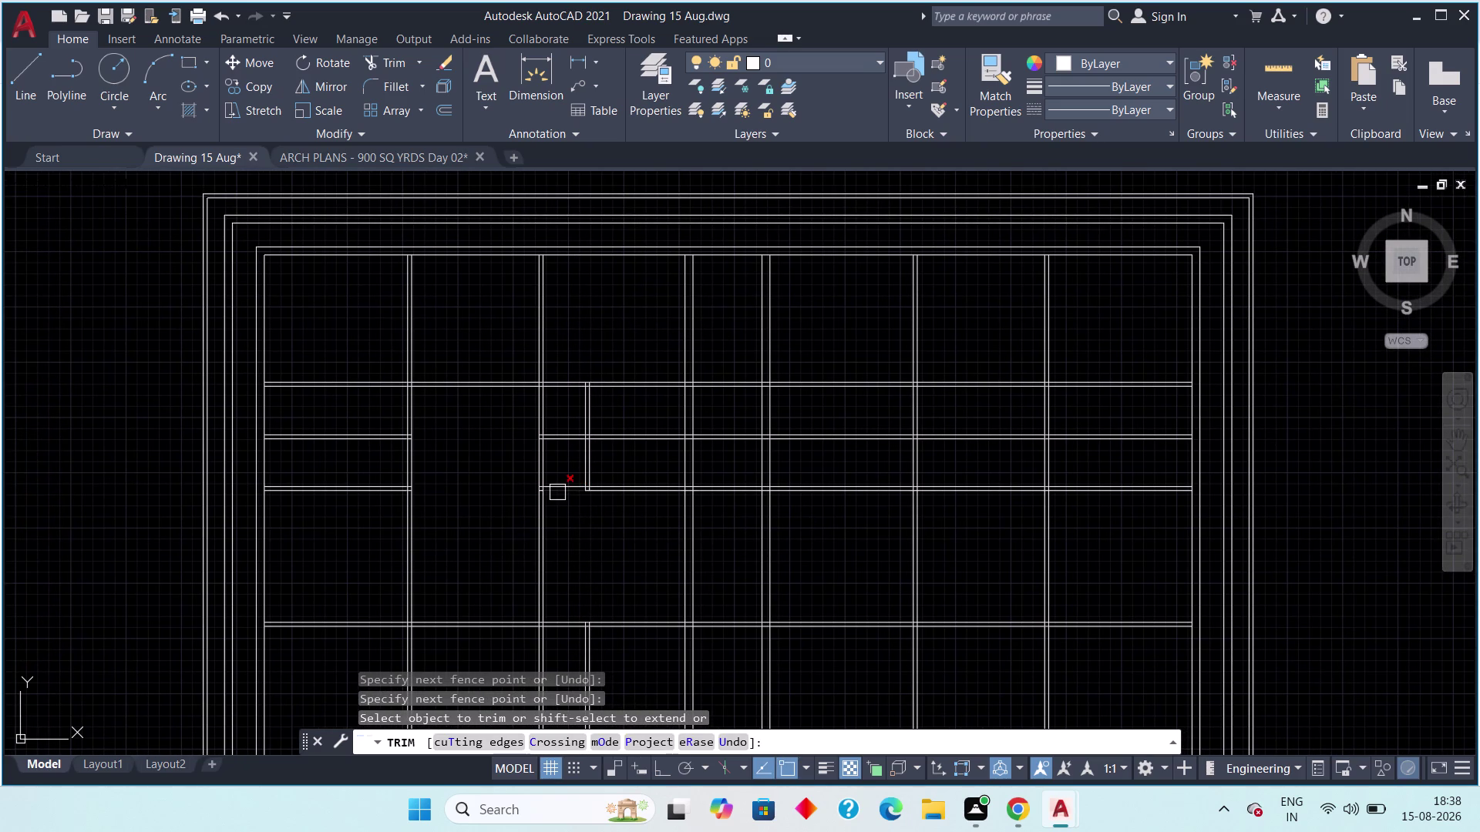
Trim the overlapping wall segments at the next junction and at the corner.
click(575, 414)
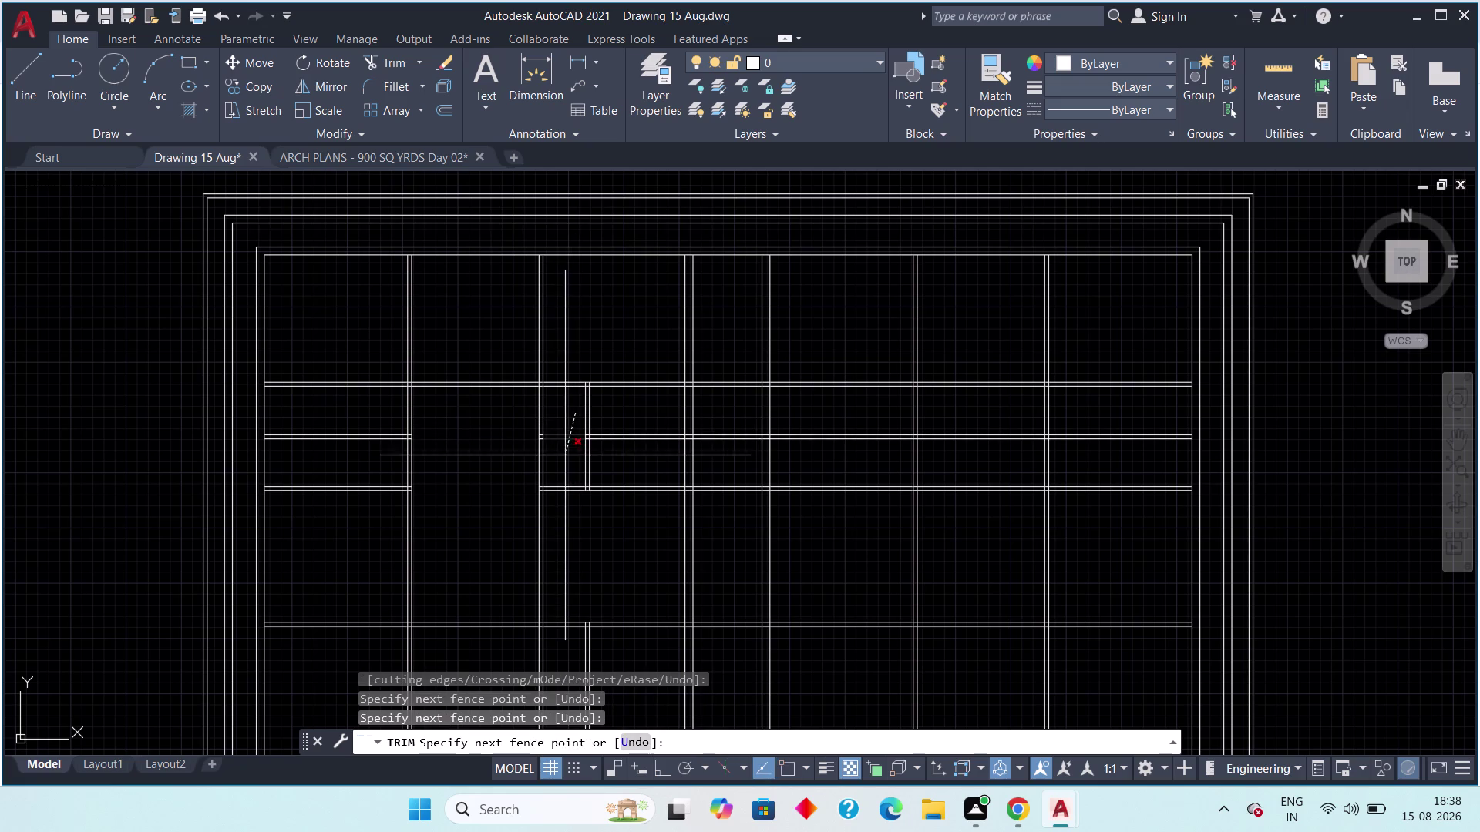
click(565, 455)
scroll(up, 3)
middle_drag(555, 446, 581, 461)
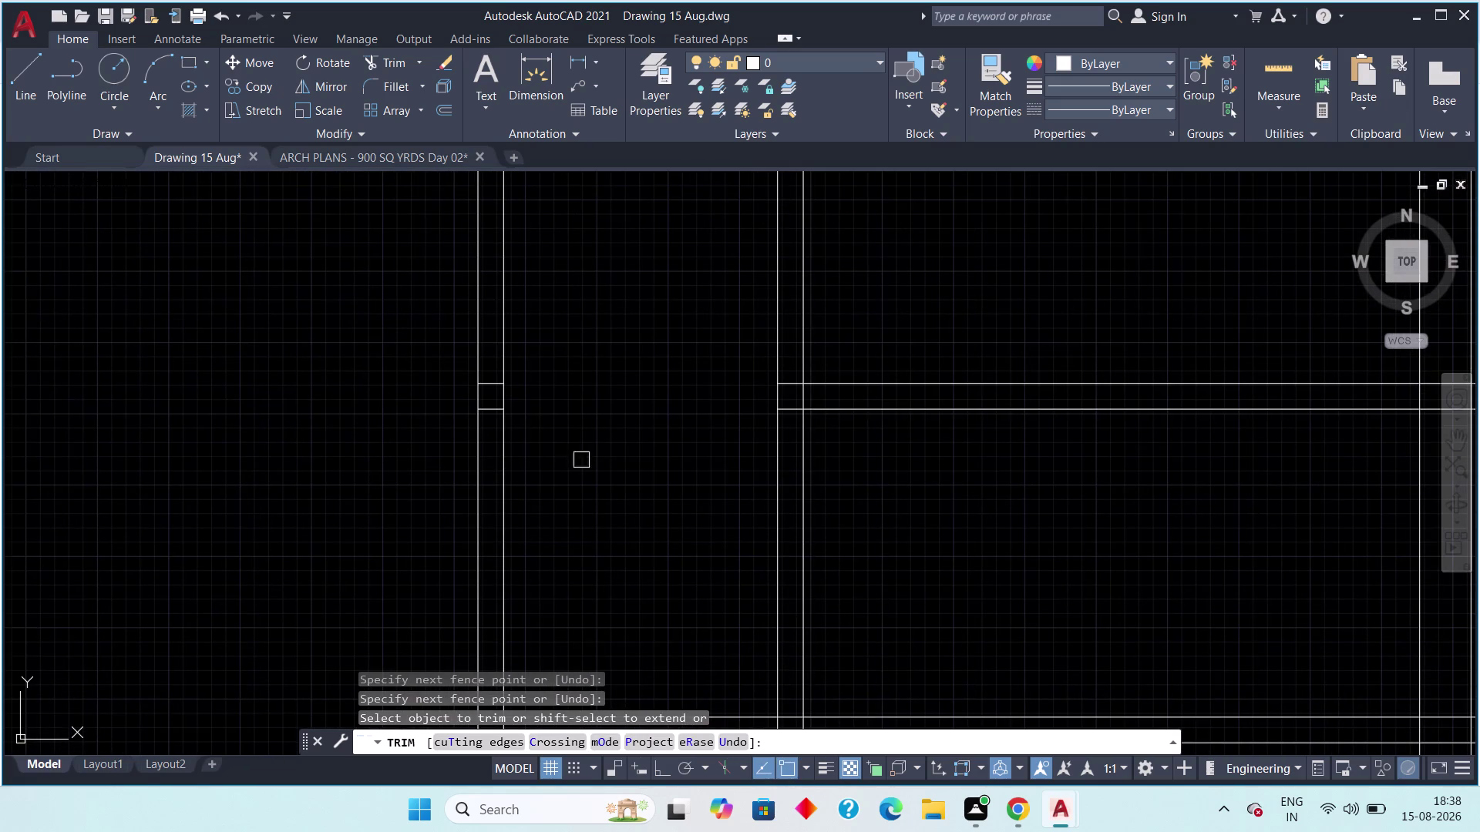
click(490, 412)
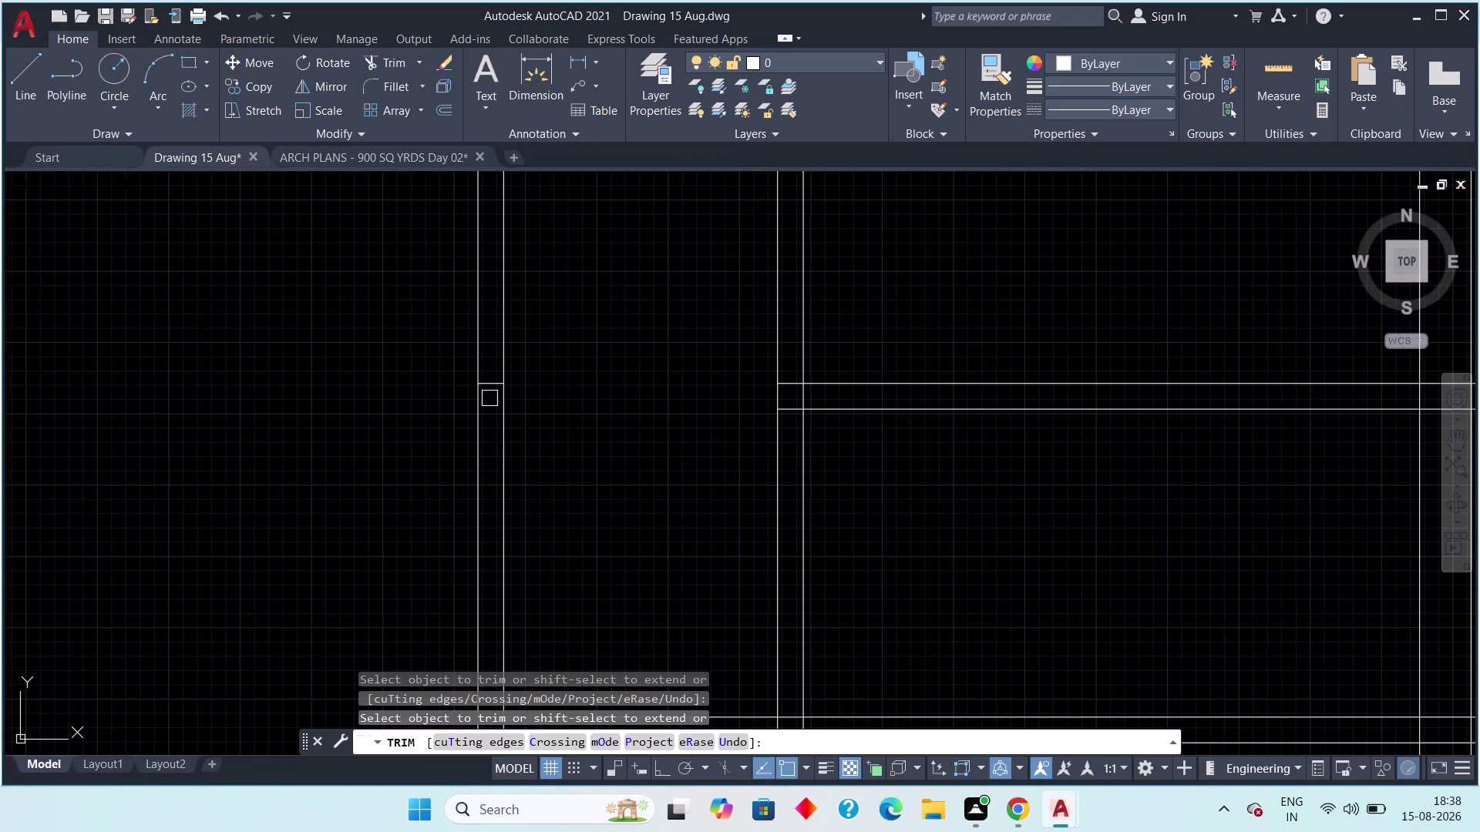
click(491, 388)
middle_drag(706, 446, 603, 443)
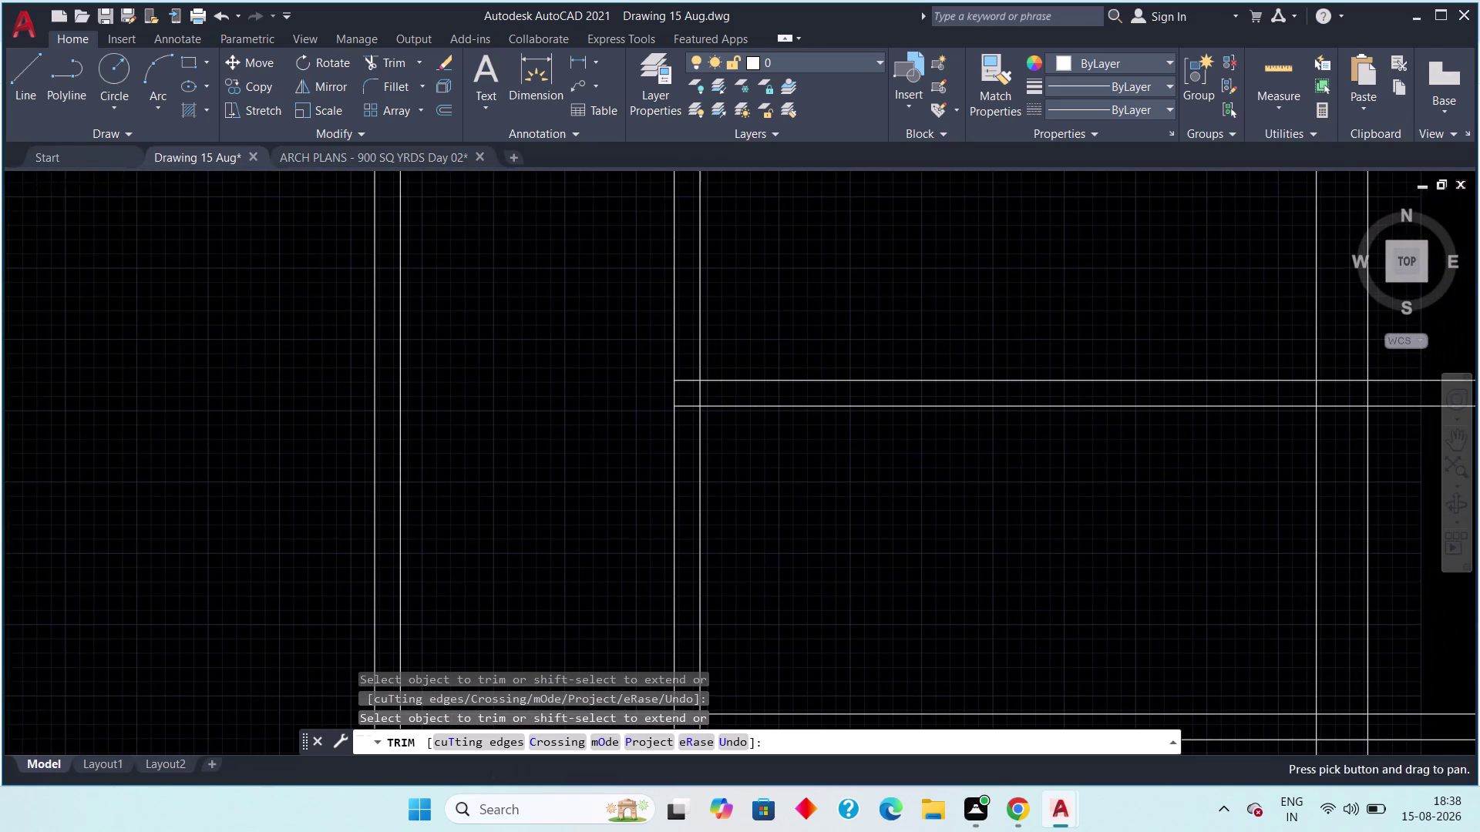
scroll(up, 3)
click(696, 402)
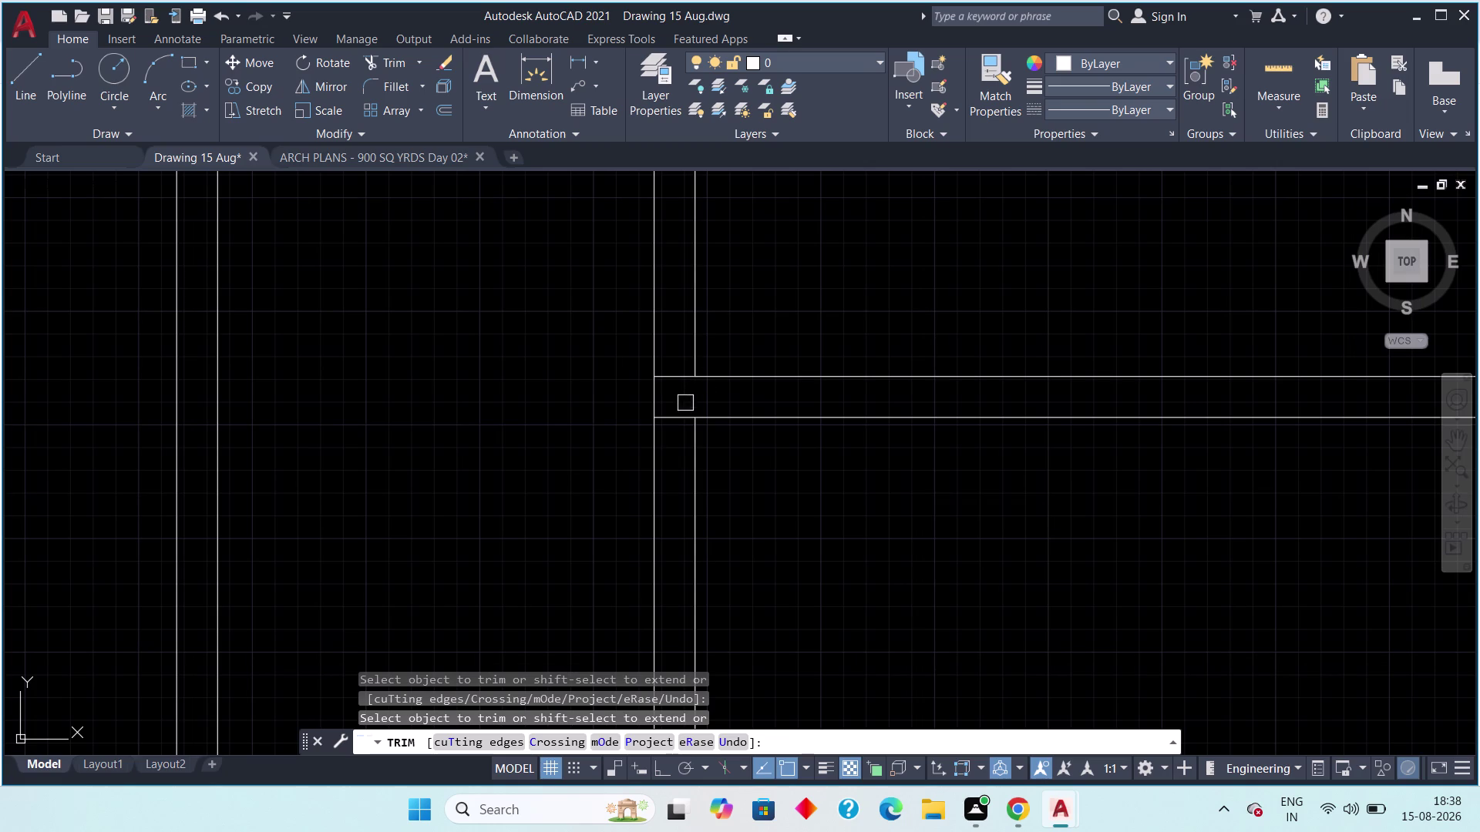
click(676, 376)
click(678, 418)
scroll(down, 3)
Trim the three overlaps at the lower wall junction.
middle_drag(781, 478, 696, 480)
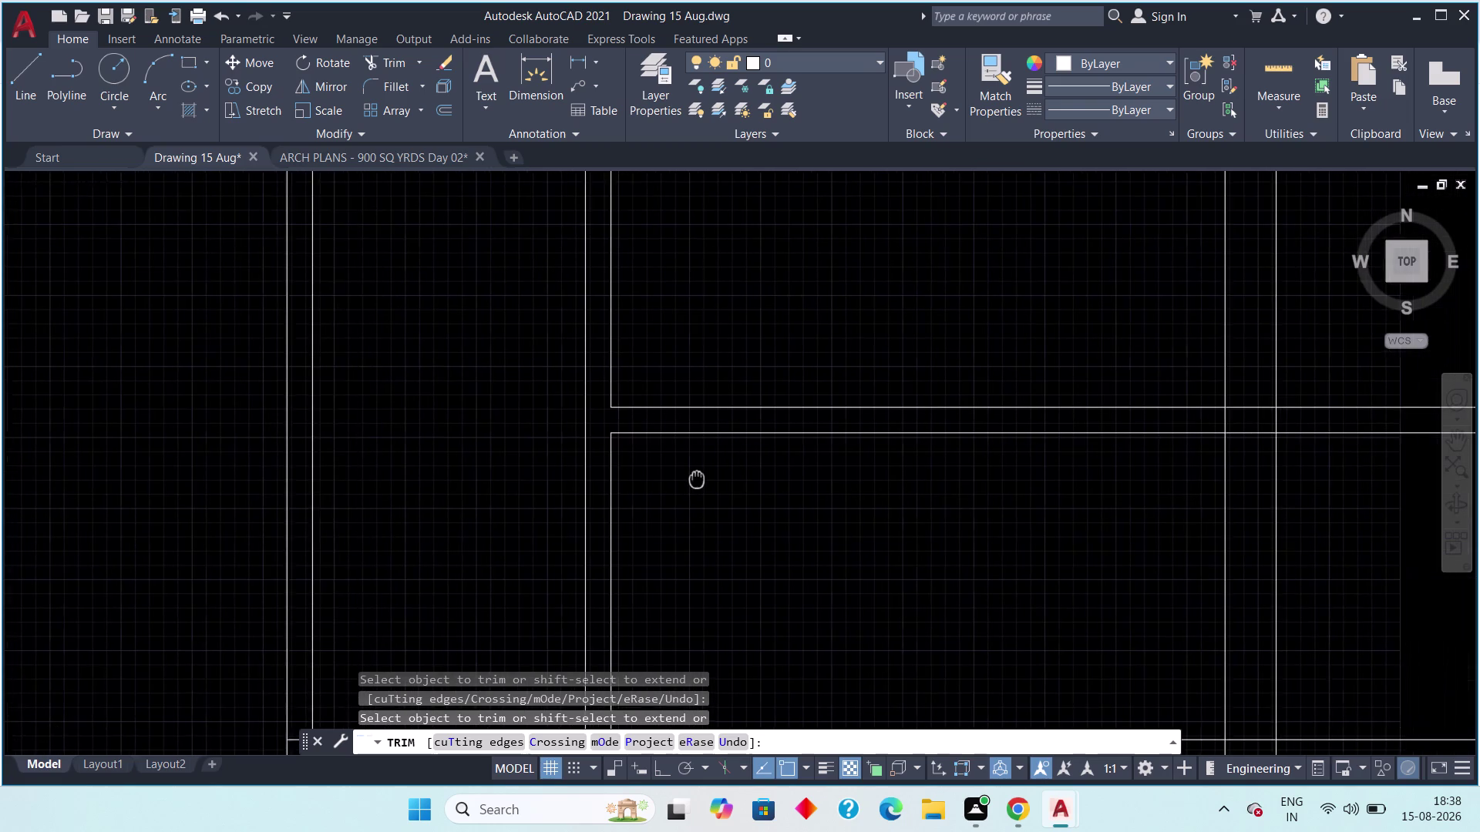
middle_drag(696, 479, 657, 498)
scroll(down, 3)
middle_drag(683, 420, 728, 362)
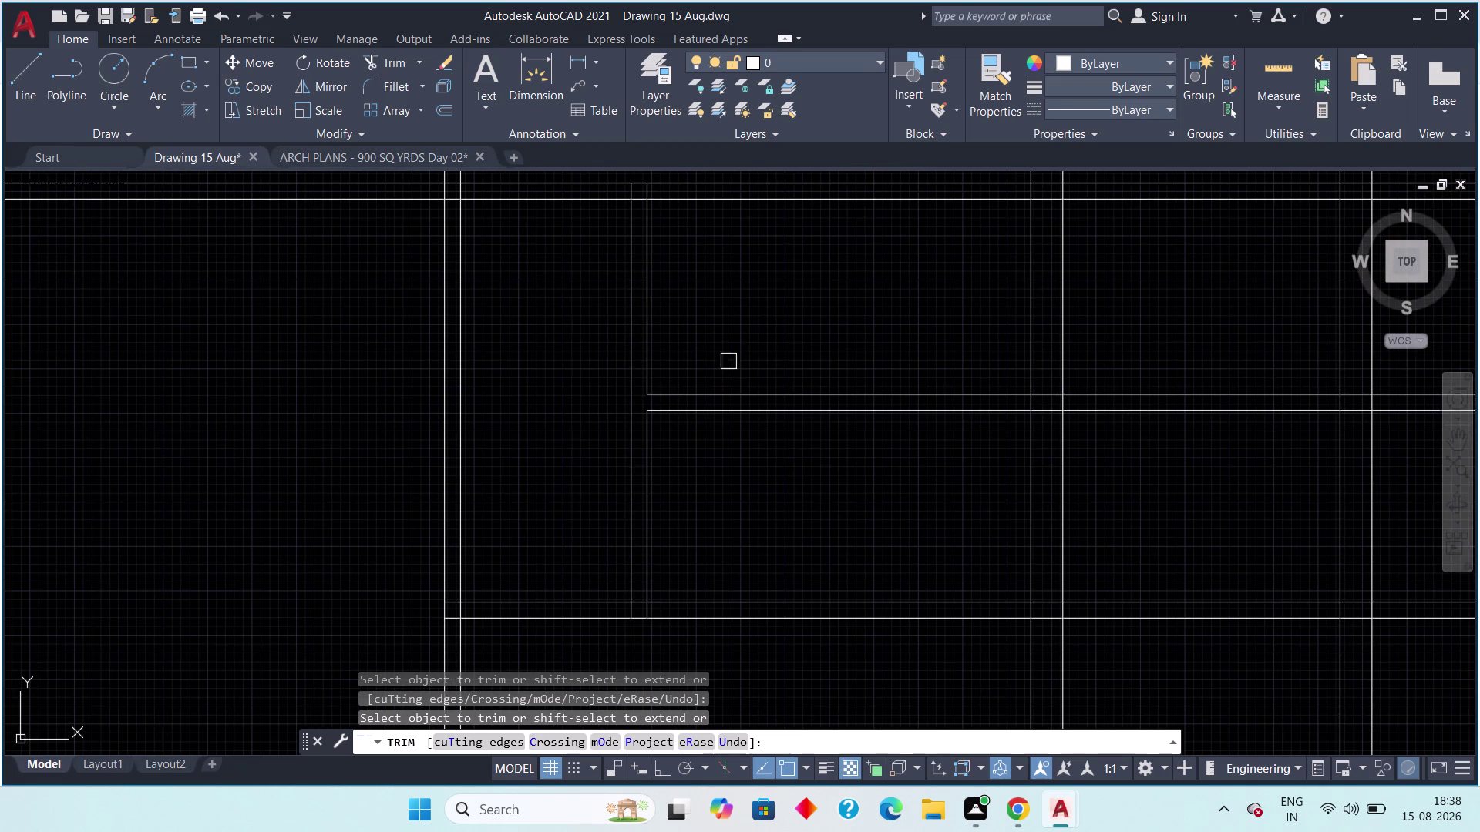
scroll(down, 3)
scroll(up, 3)
scroll(up, 3)
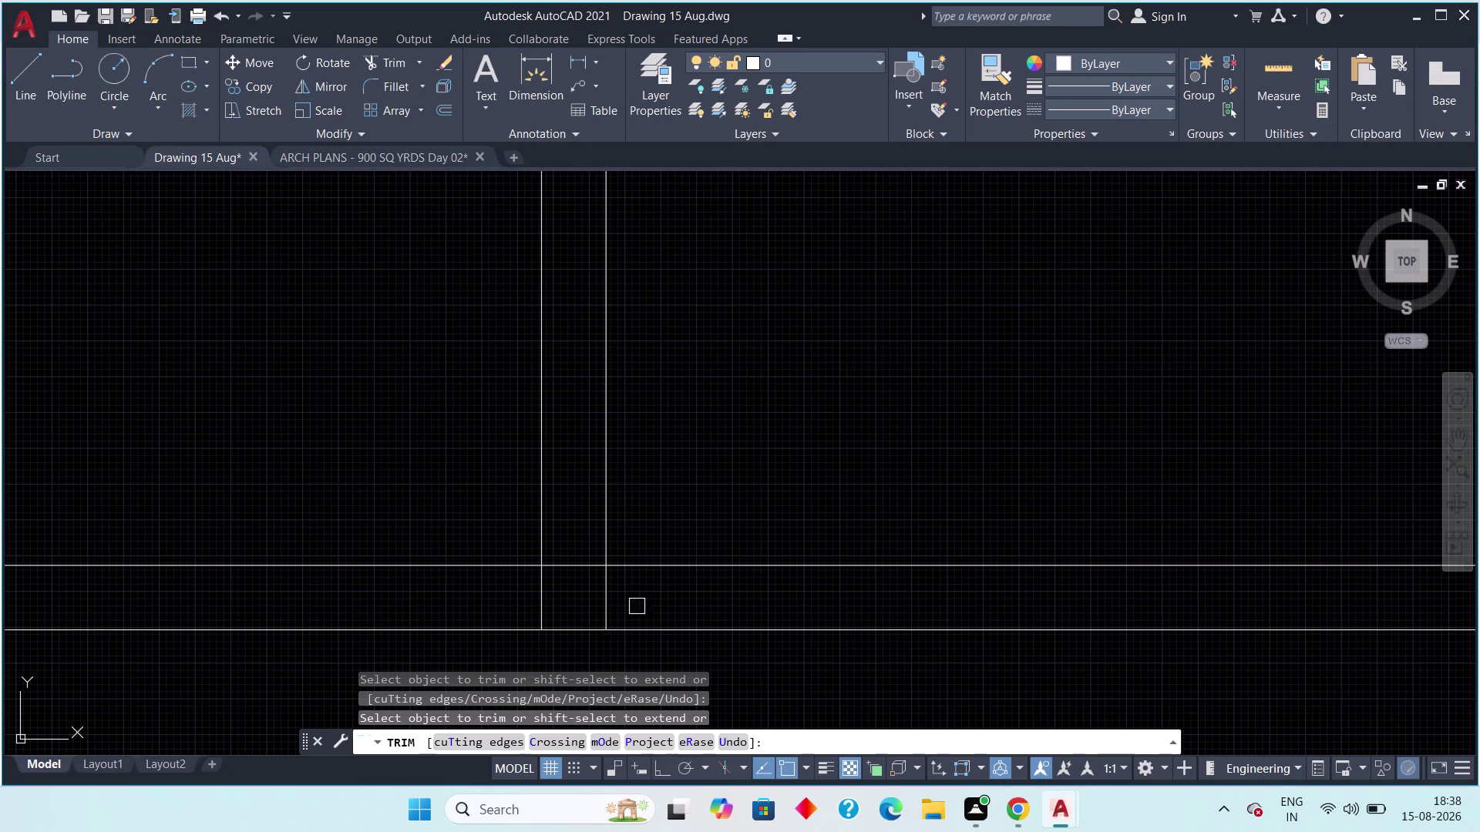
click(635, 603)
click(507, 610)
click(586, 559)
Fence-trim one more junction, review the room divisions, then switch to the reference plan.
scroll(down, 3)
middle_drag(644, 505, 656, 693)
scroll(down, 3)
middle_drag(675, 456, 685, 518)
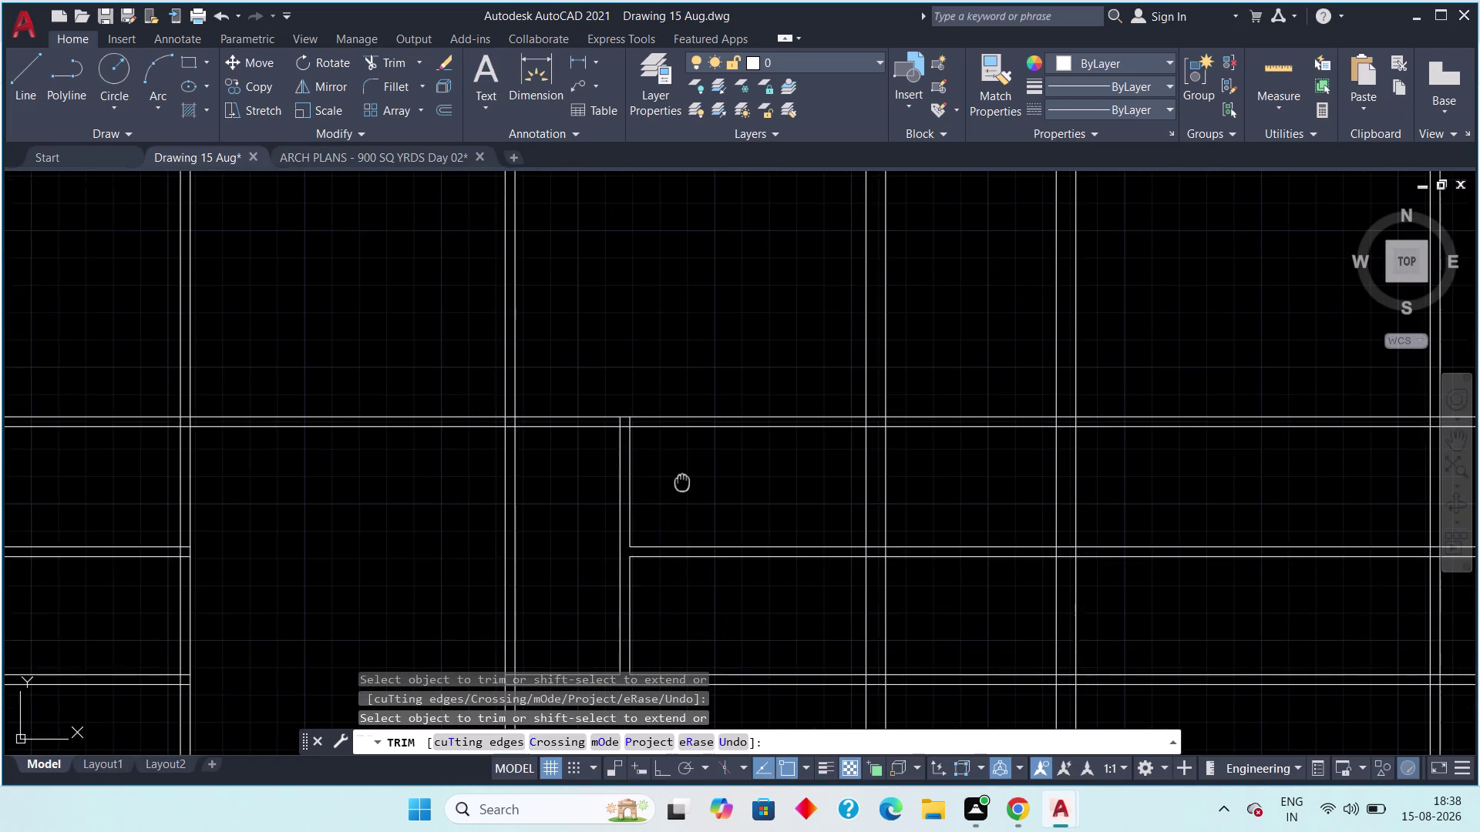
middle_drag(686, 519, 674, 607)
scroll(up, 3)
click(605, 520)
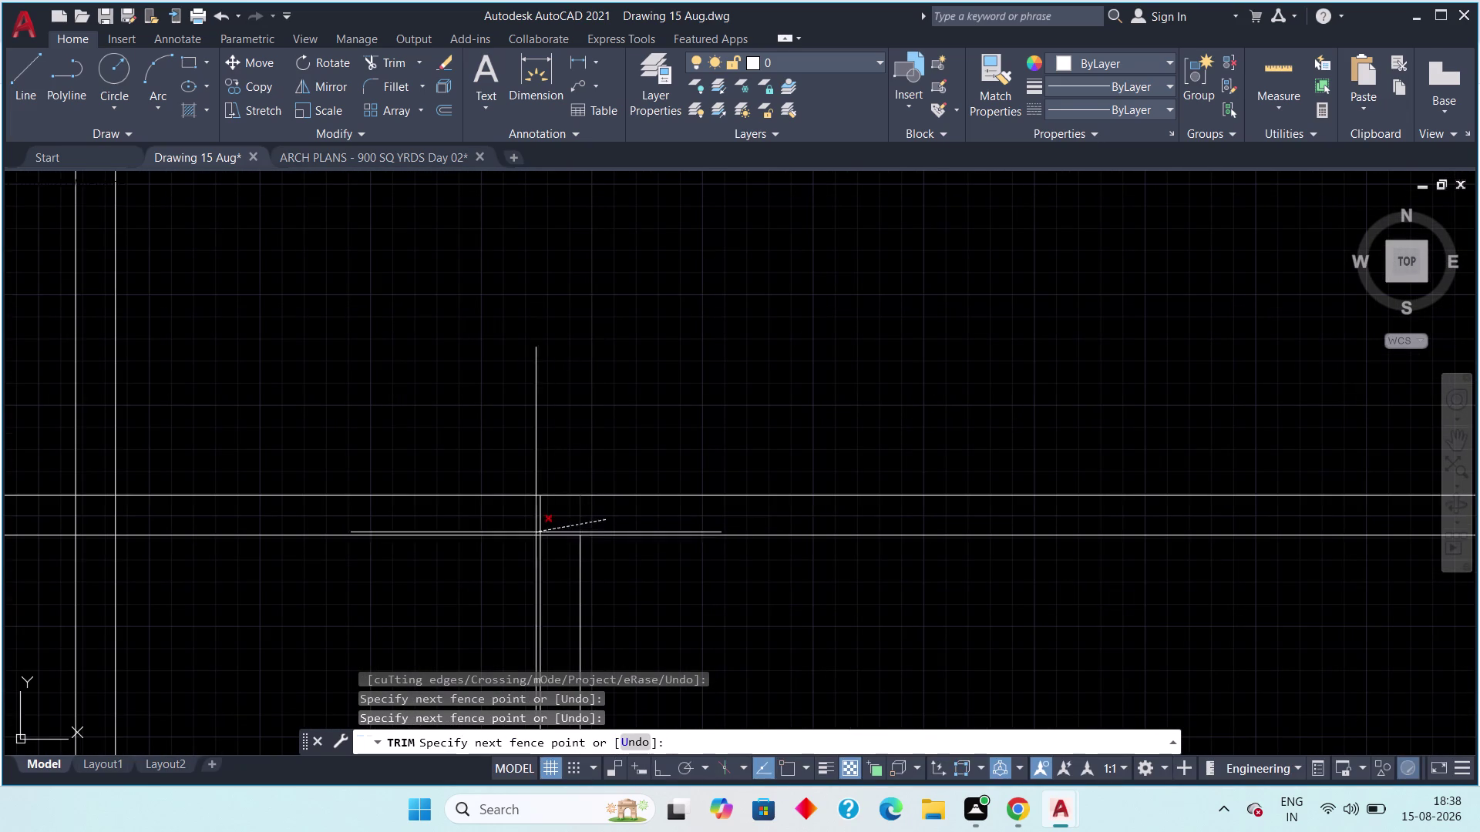
click(523, 528)
click(556, 536)
scroll(down, 3)
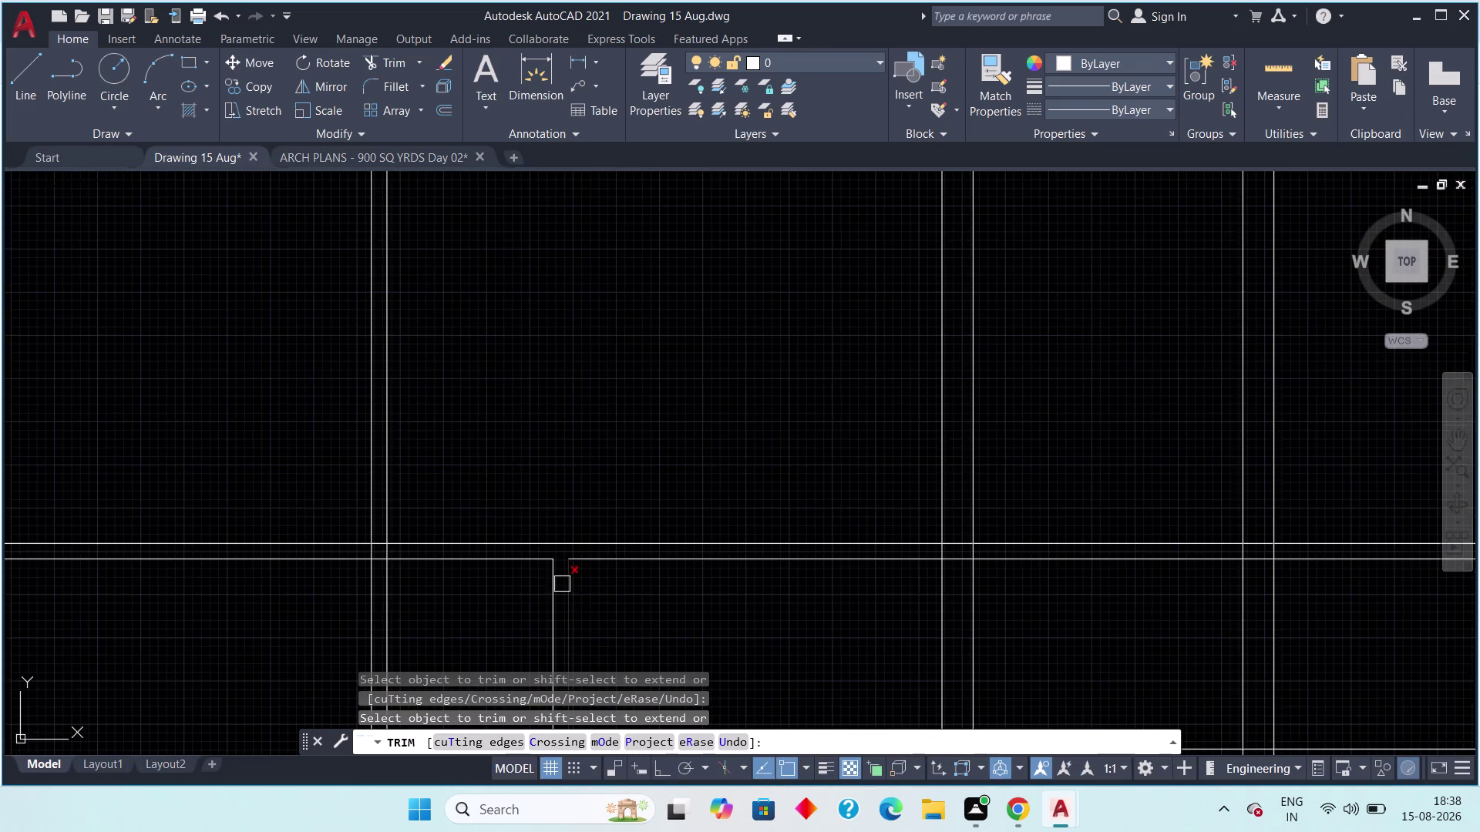
middle_drag(595, 610, 615, 440)
scroll(down, 3)
middle_drag(660, 554, 689, 515)
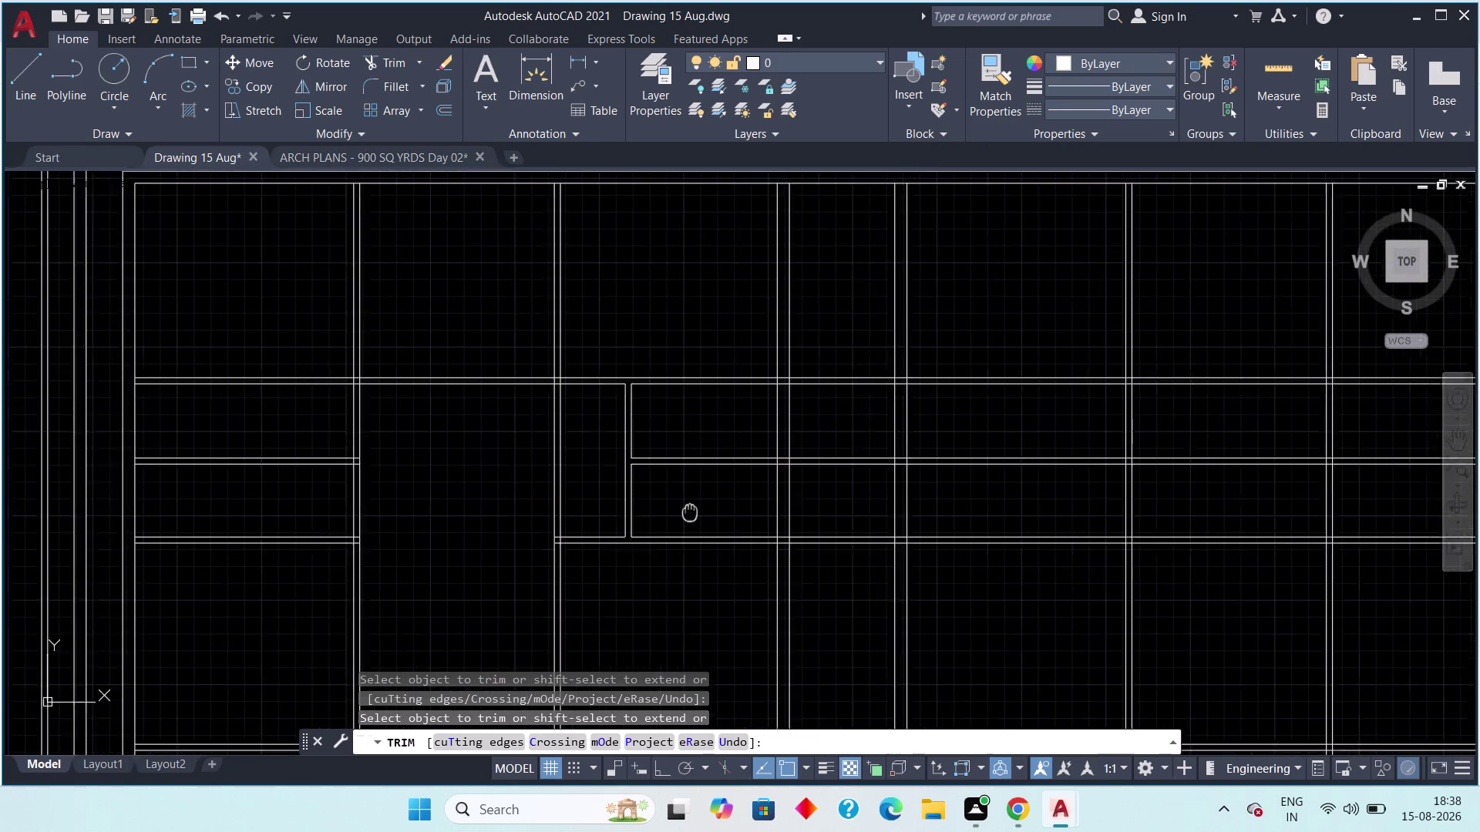
middle_drag(688, 515, 723, 489)
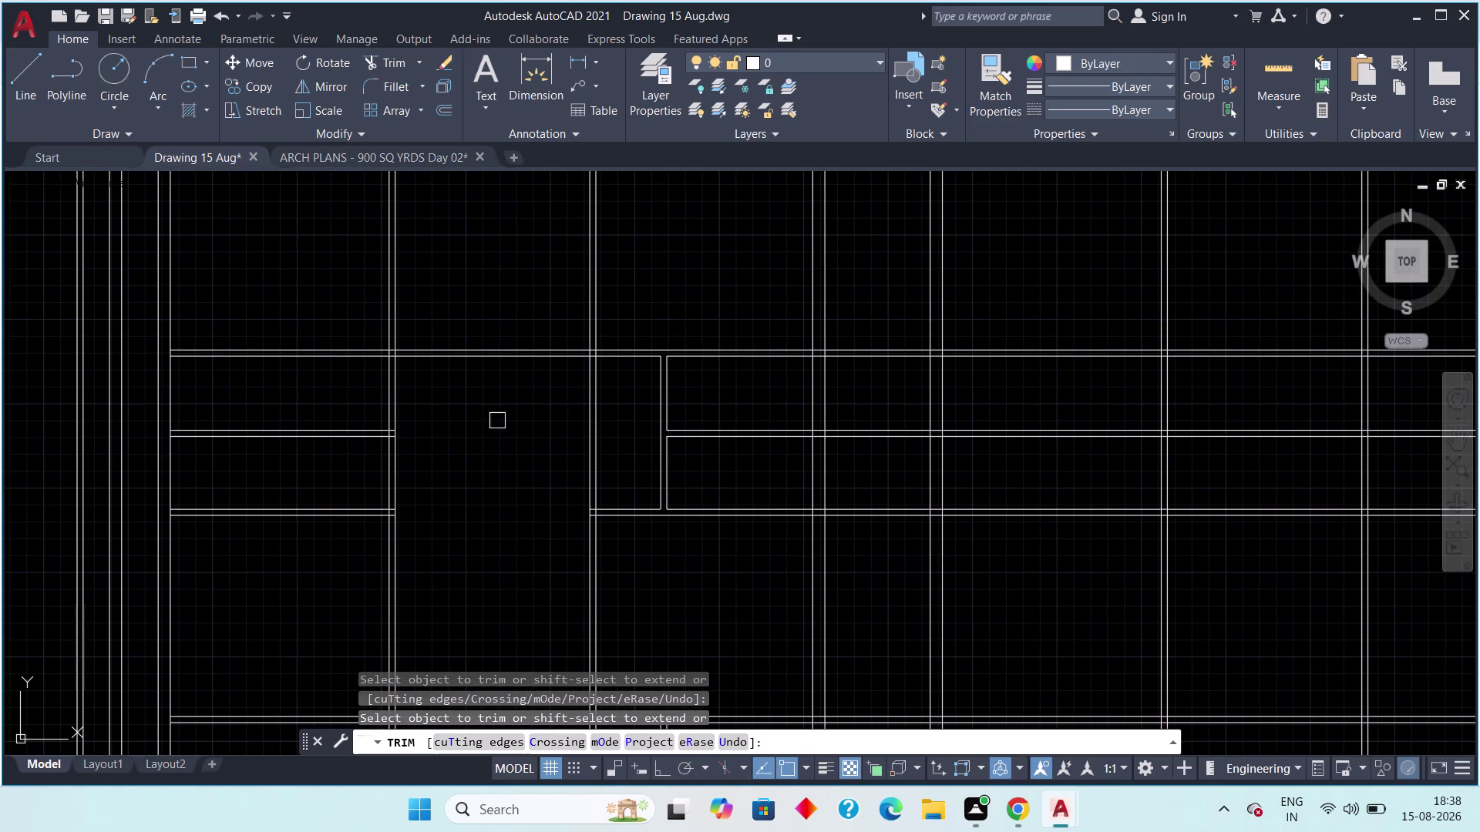
click(333, 152)
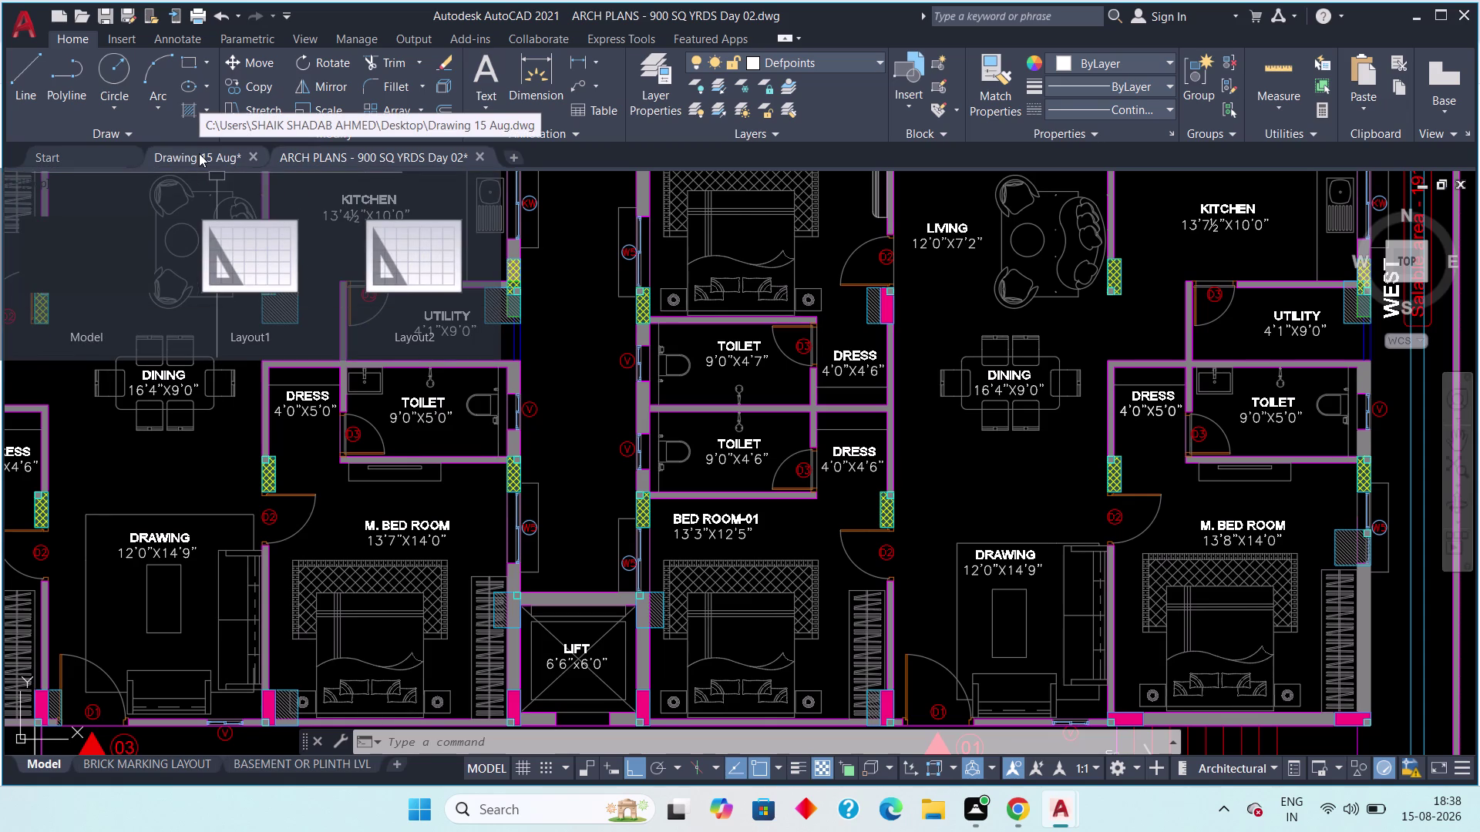
Flip between Drawing 15 Aug and the Day 02 reference, ending on Drawing 15 Aug.
click(199, 153)
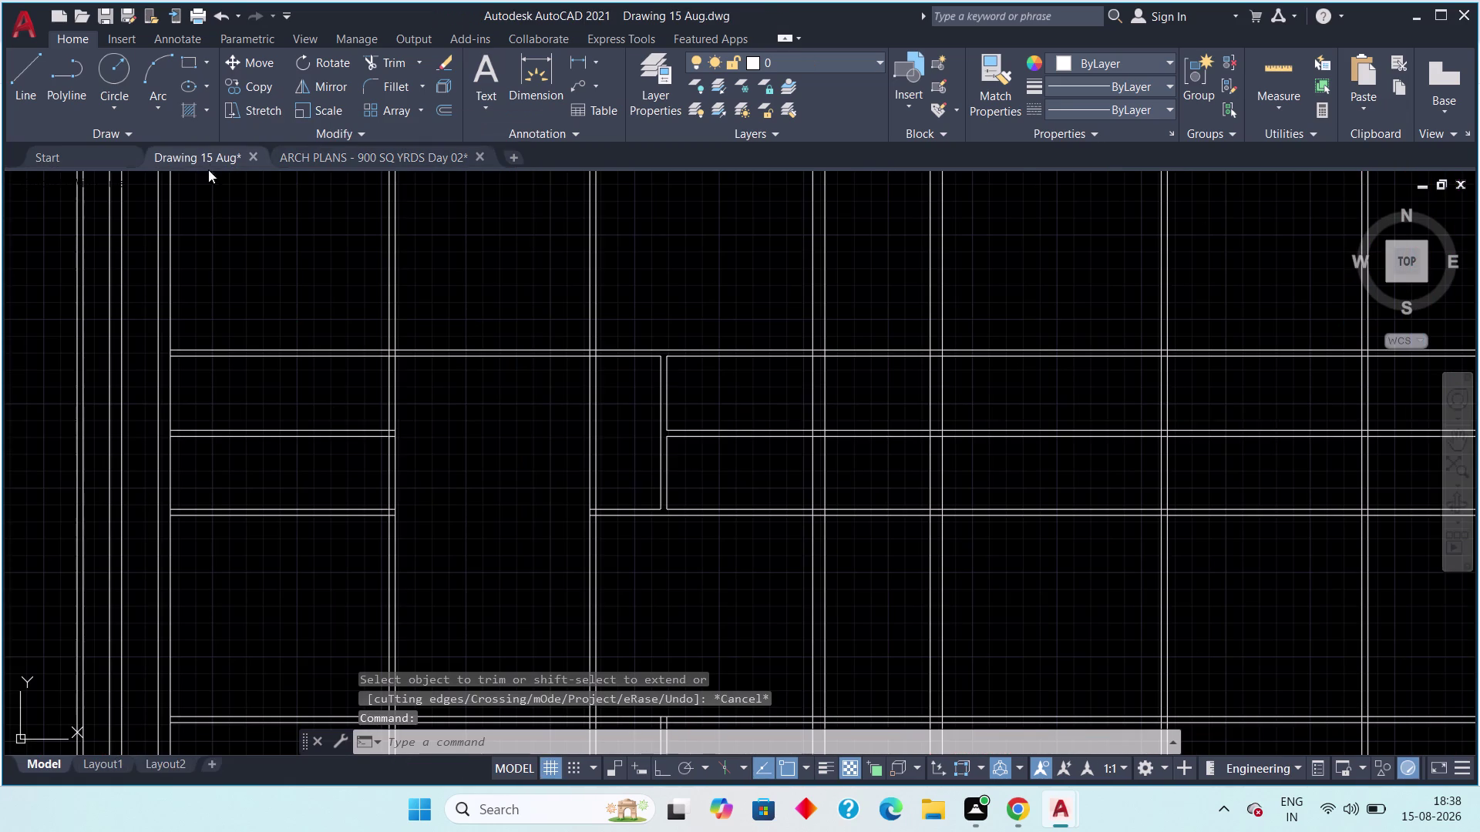
click(309, 158)
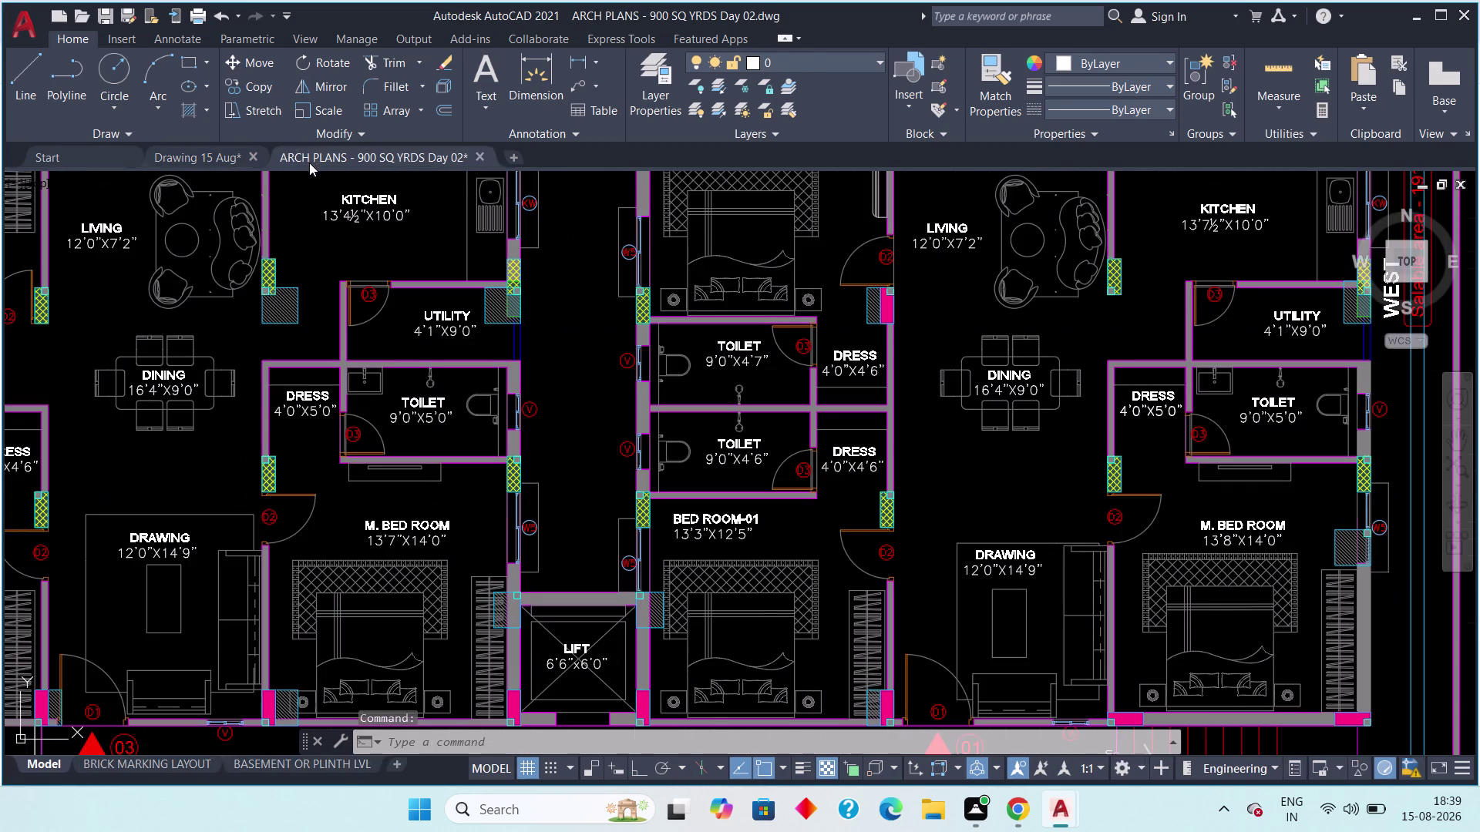
click(198, 159)
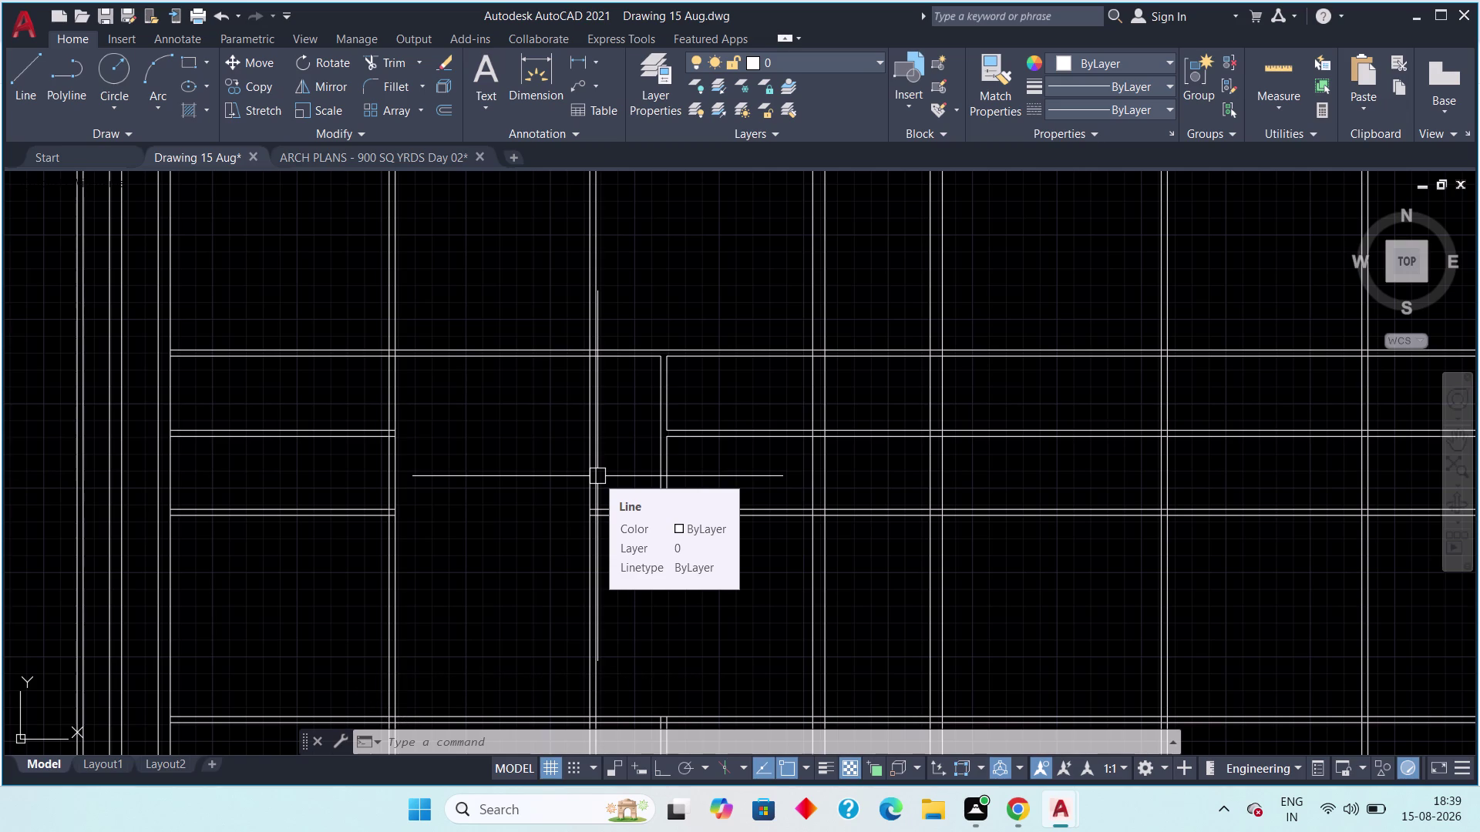
Undo the last trim with Ctrl+Z and inspect the restored junction wall lines.
key(ctrl+z)
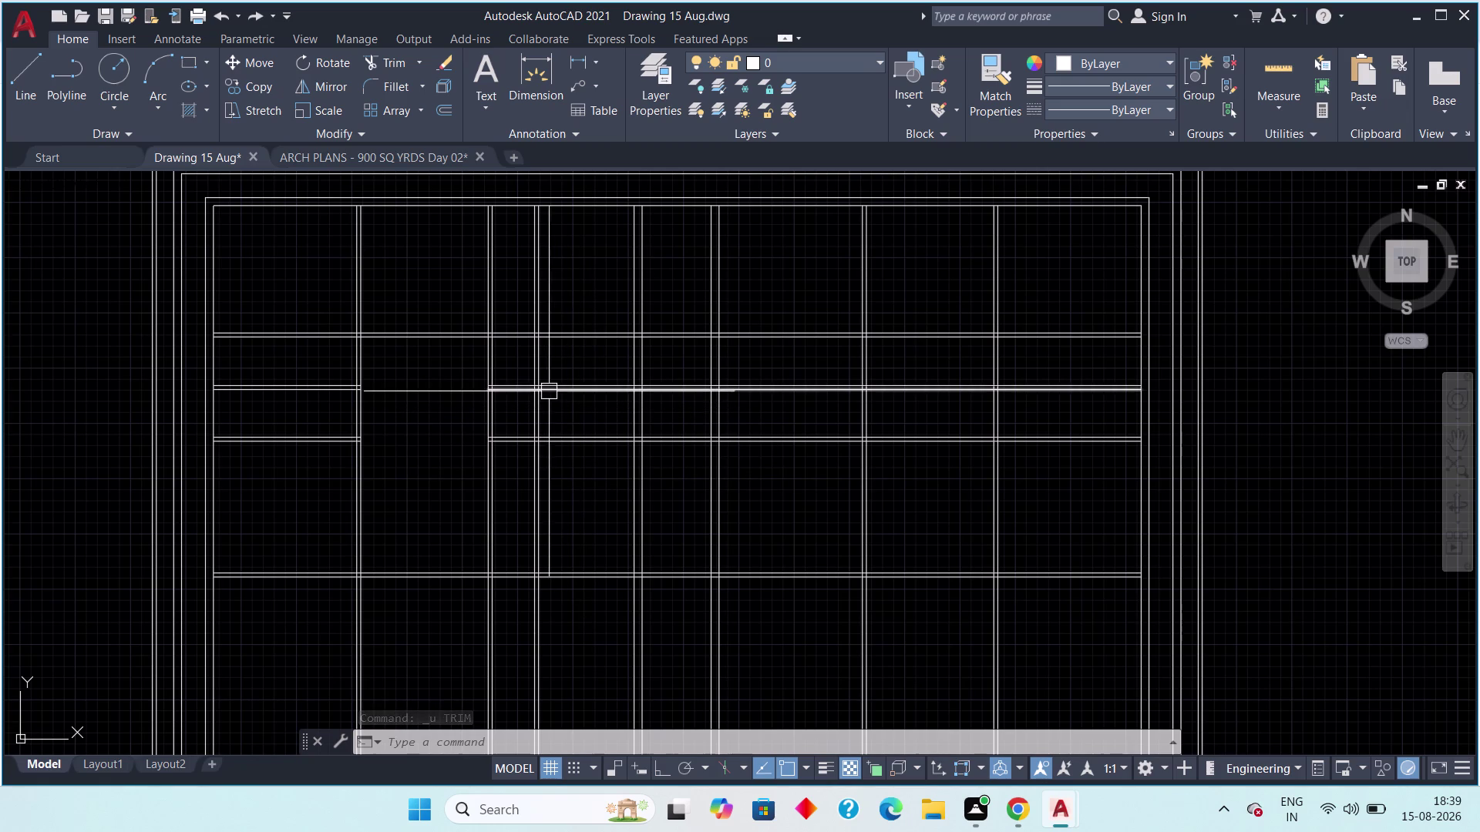
scroll(up, 3)
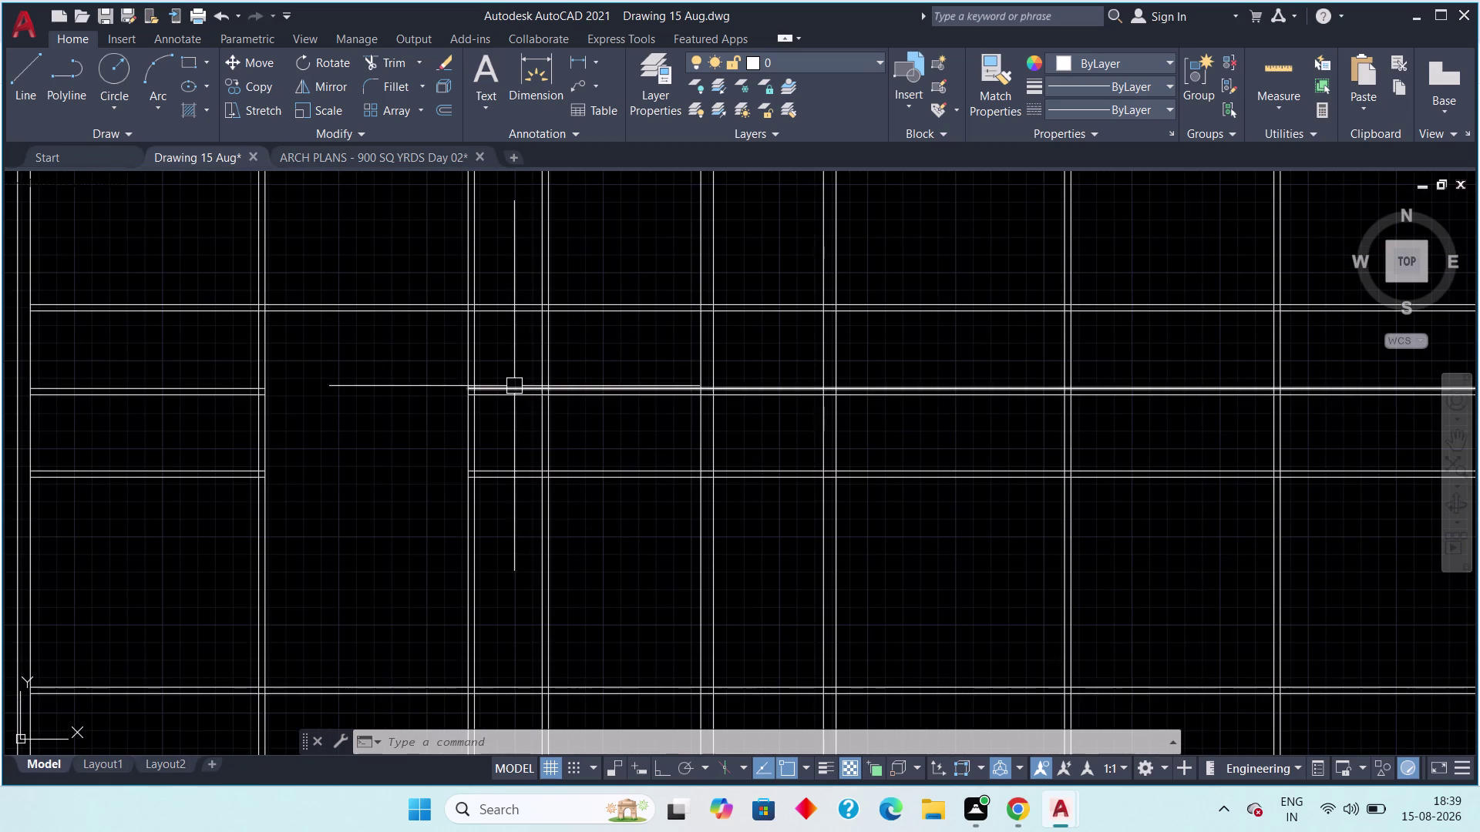
middle_drag(544, 384, 602, 440)
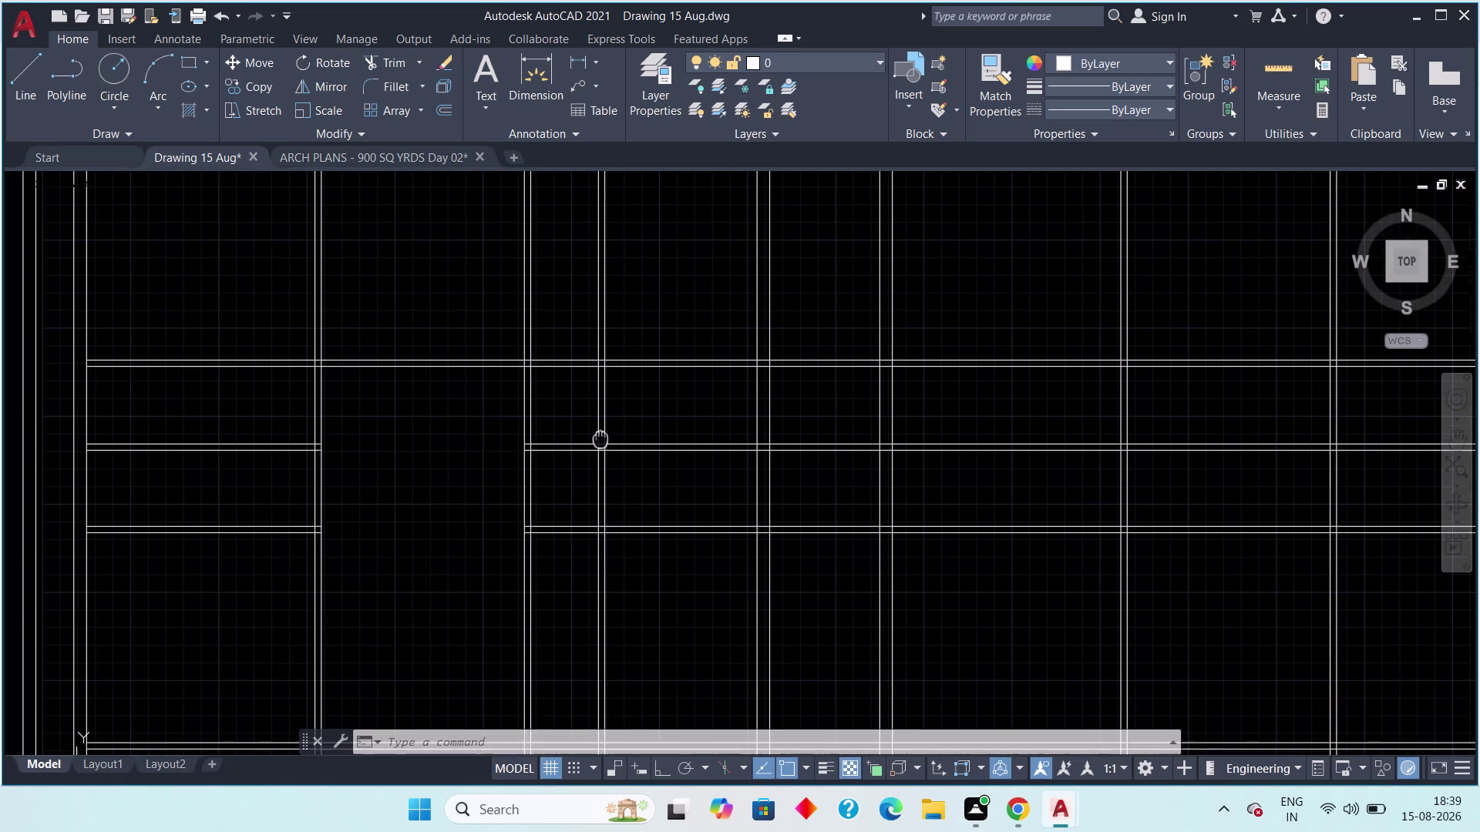
middle_drag(601, 440, 602, 441)
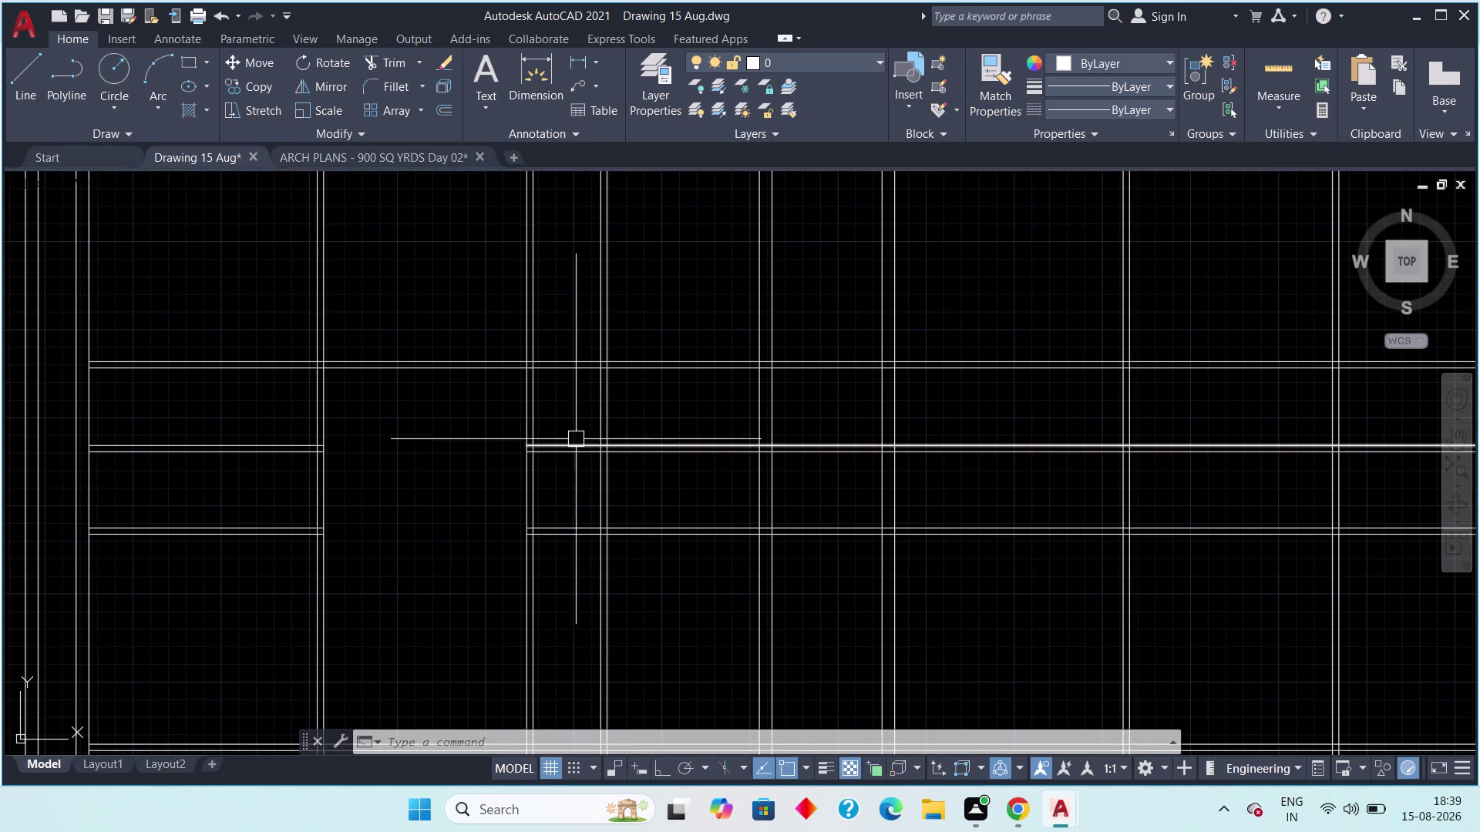
scroll(up, 3)
scroll(up, 3)
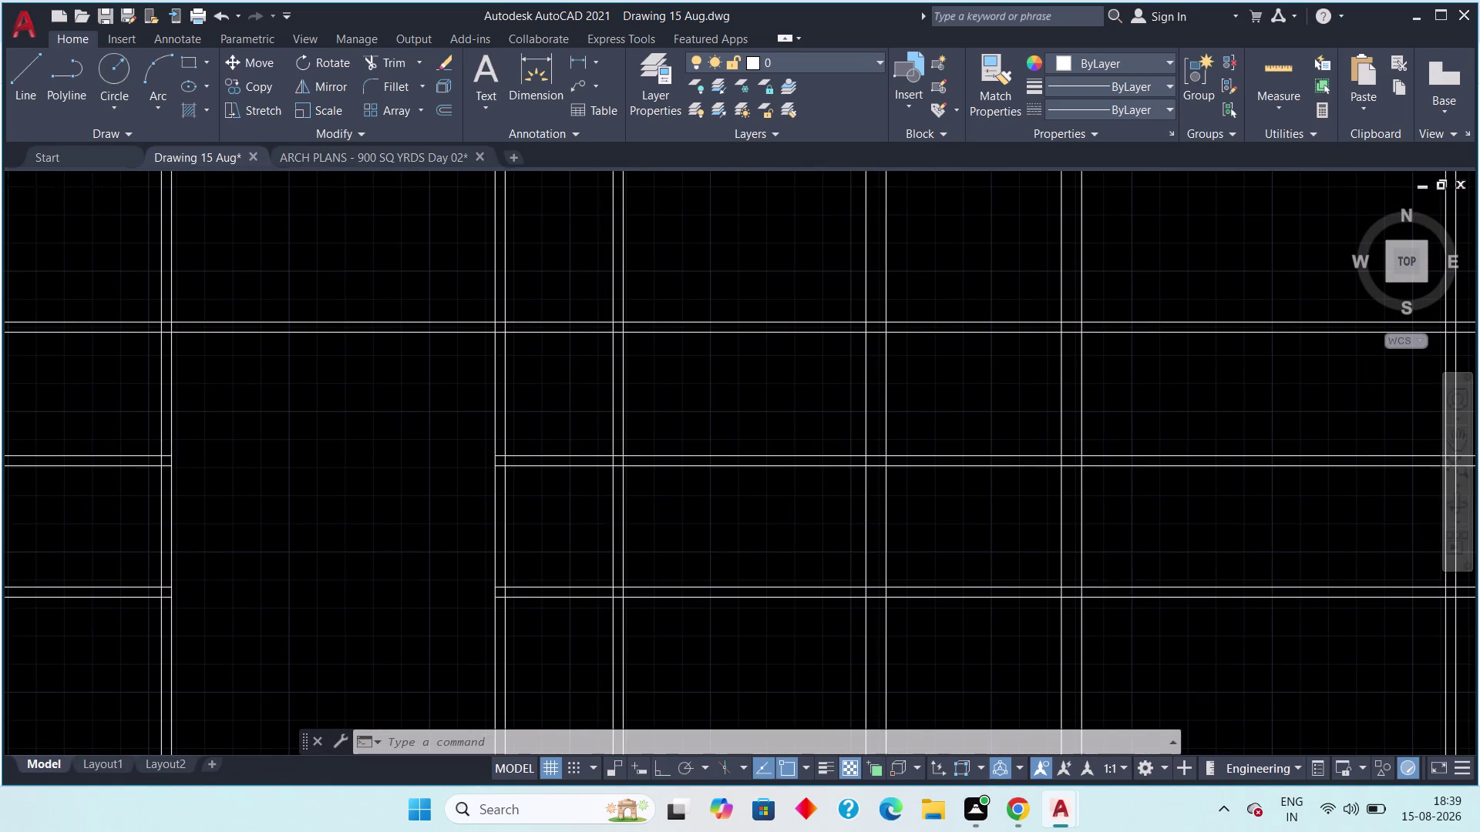
middle_drag(578, 431, 570, 437)
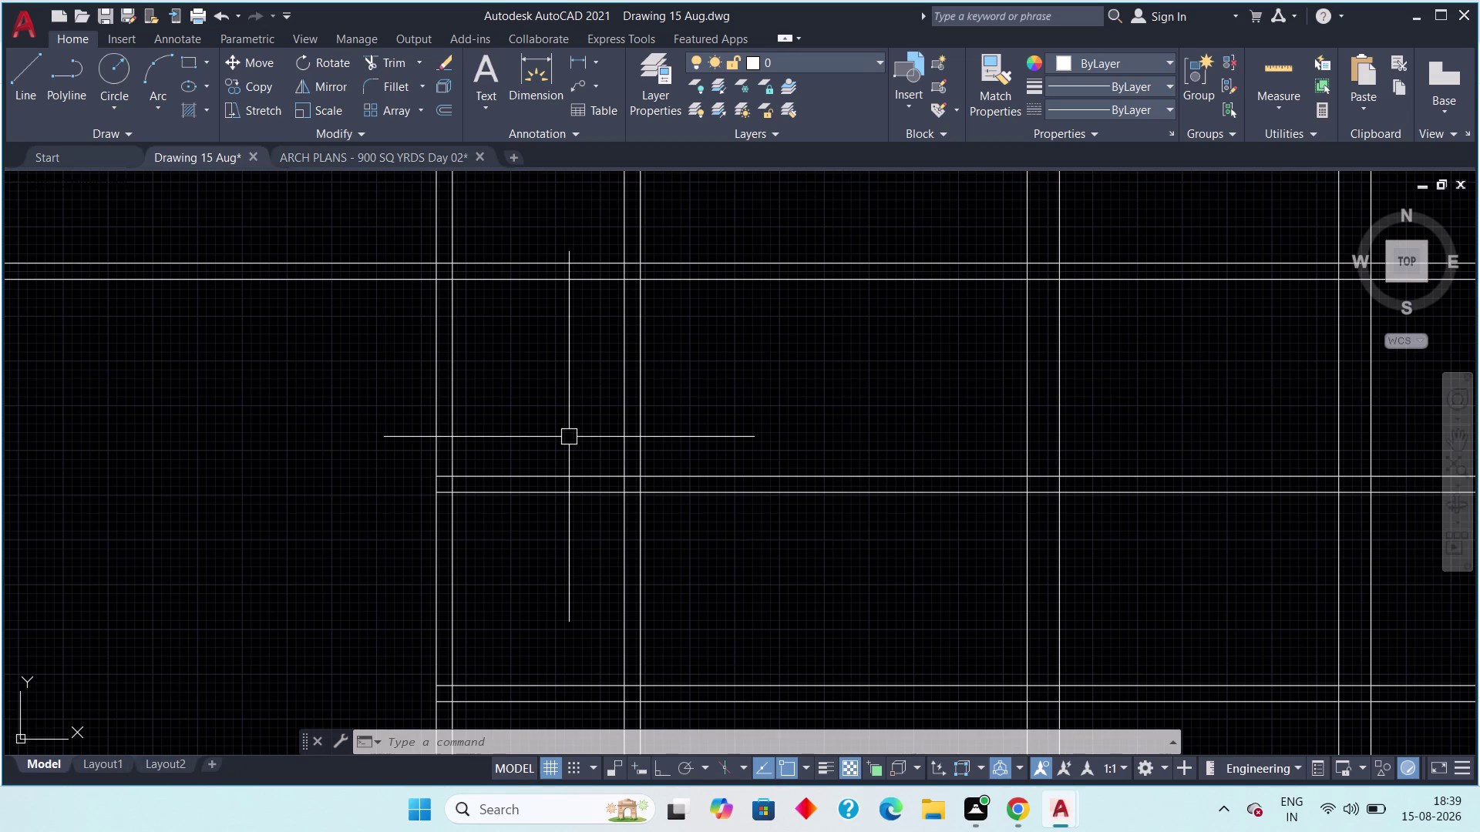
middle_drag(570, 428, 579, 404)
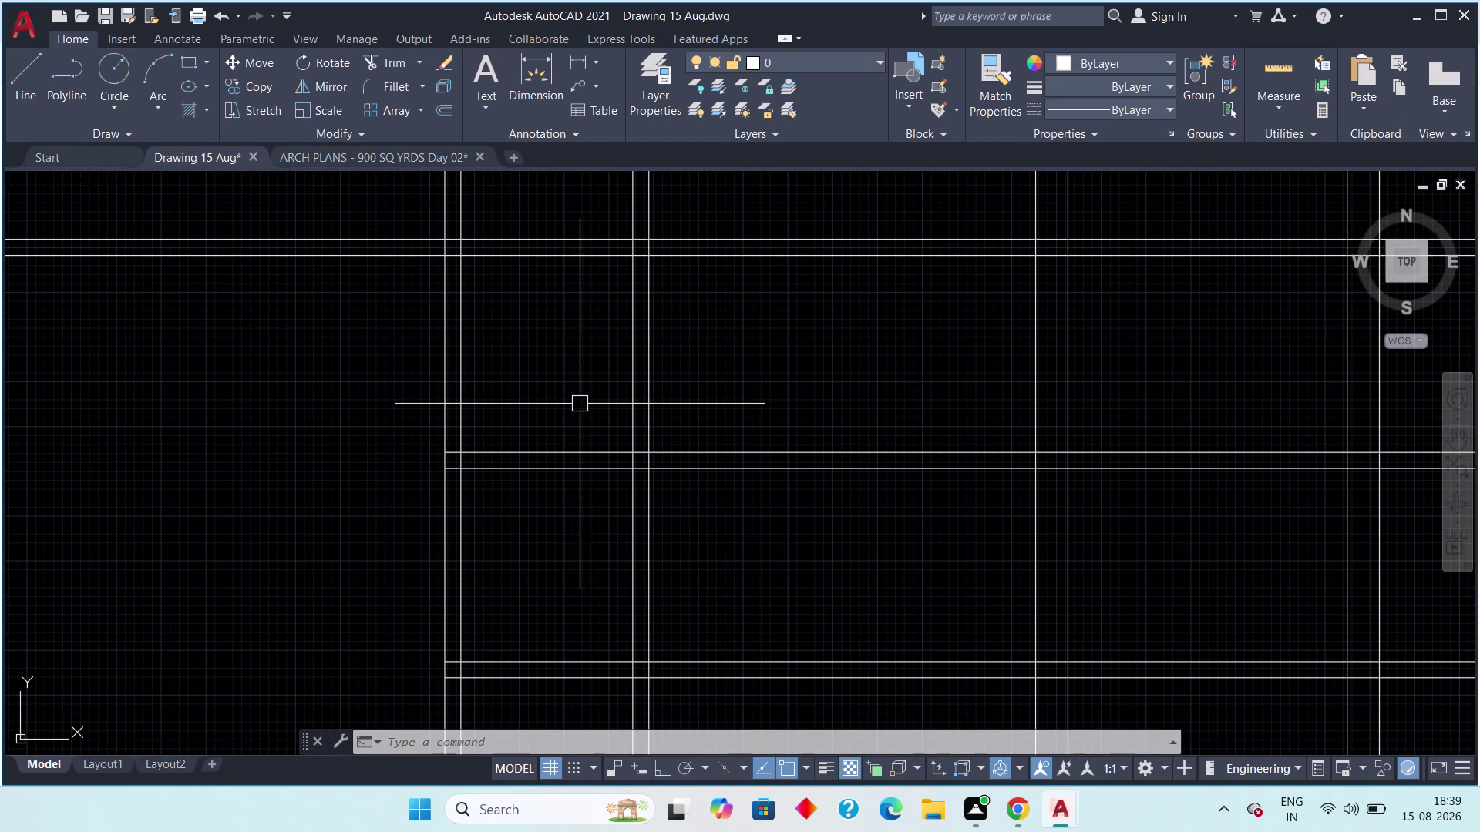